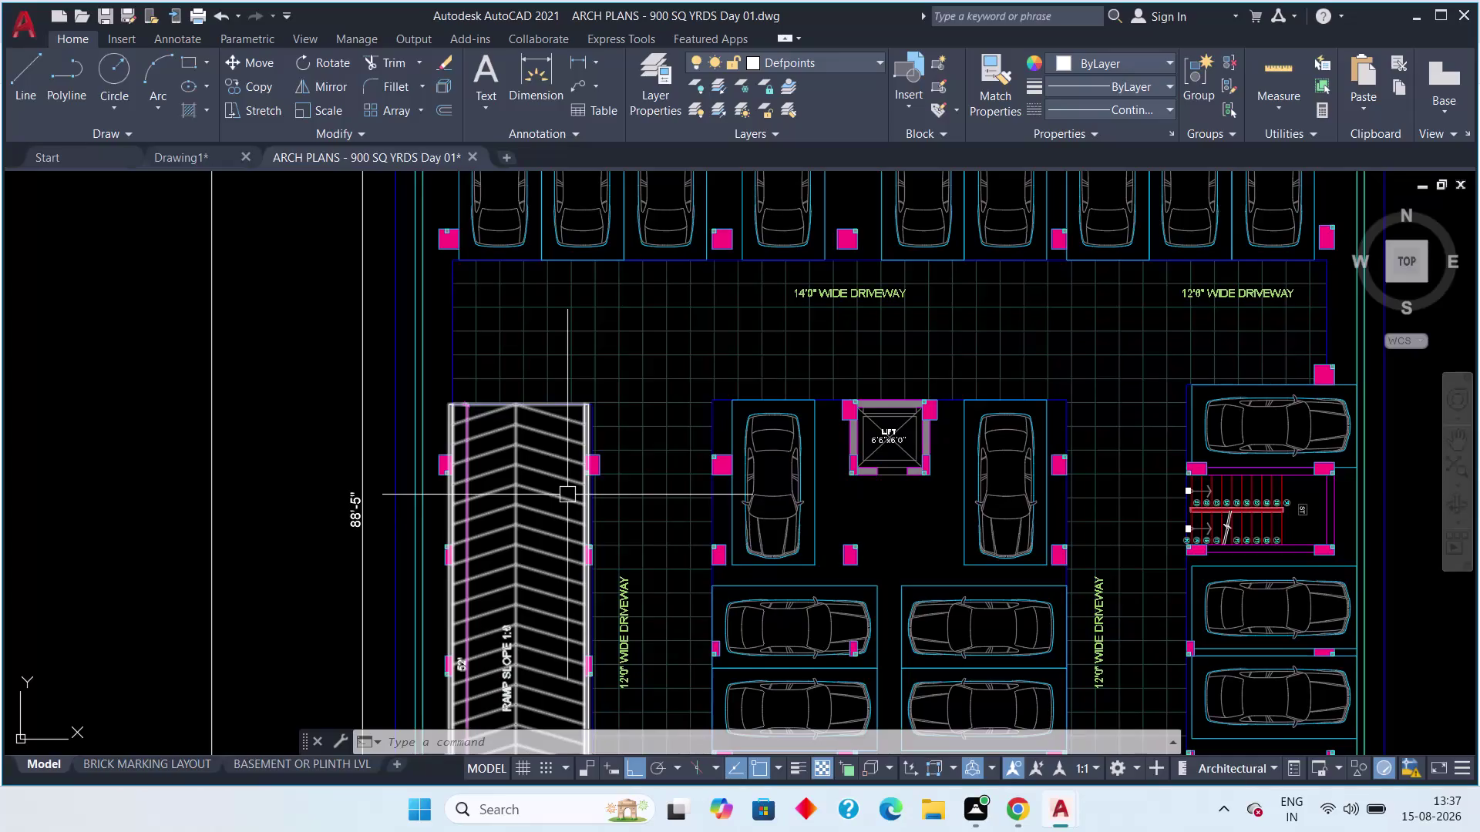
Confirm the erase prompt, then pan along the ramp and parked cars.
key(Return)
key(Return)
key(Return)
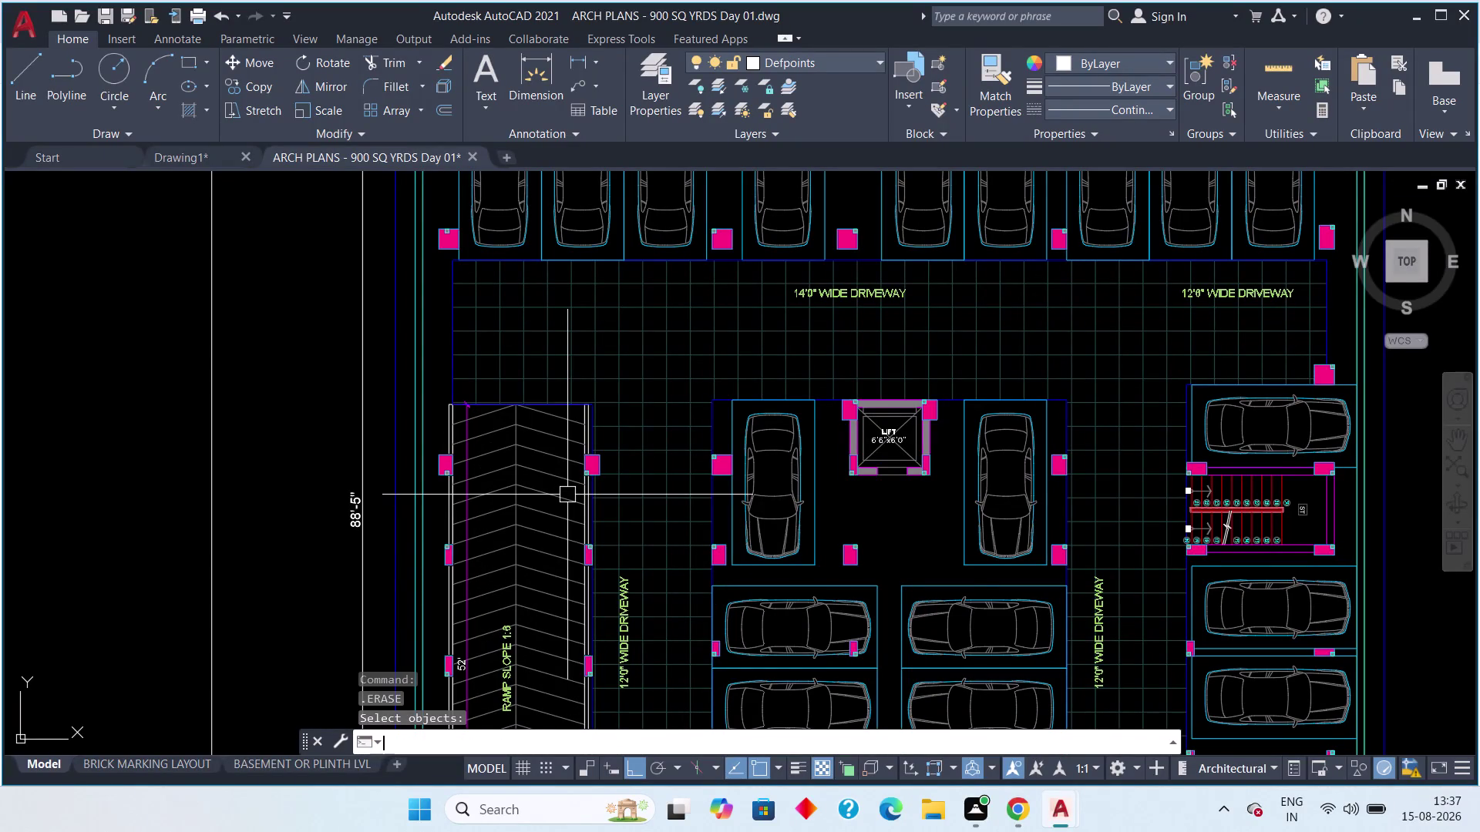
scroll(down, 3)
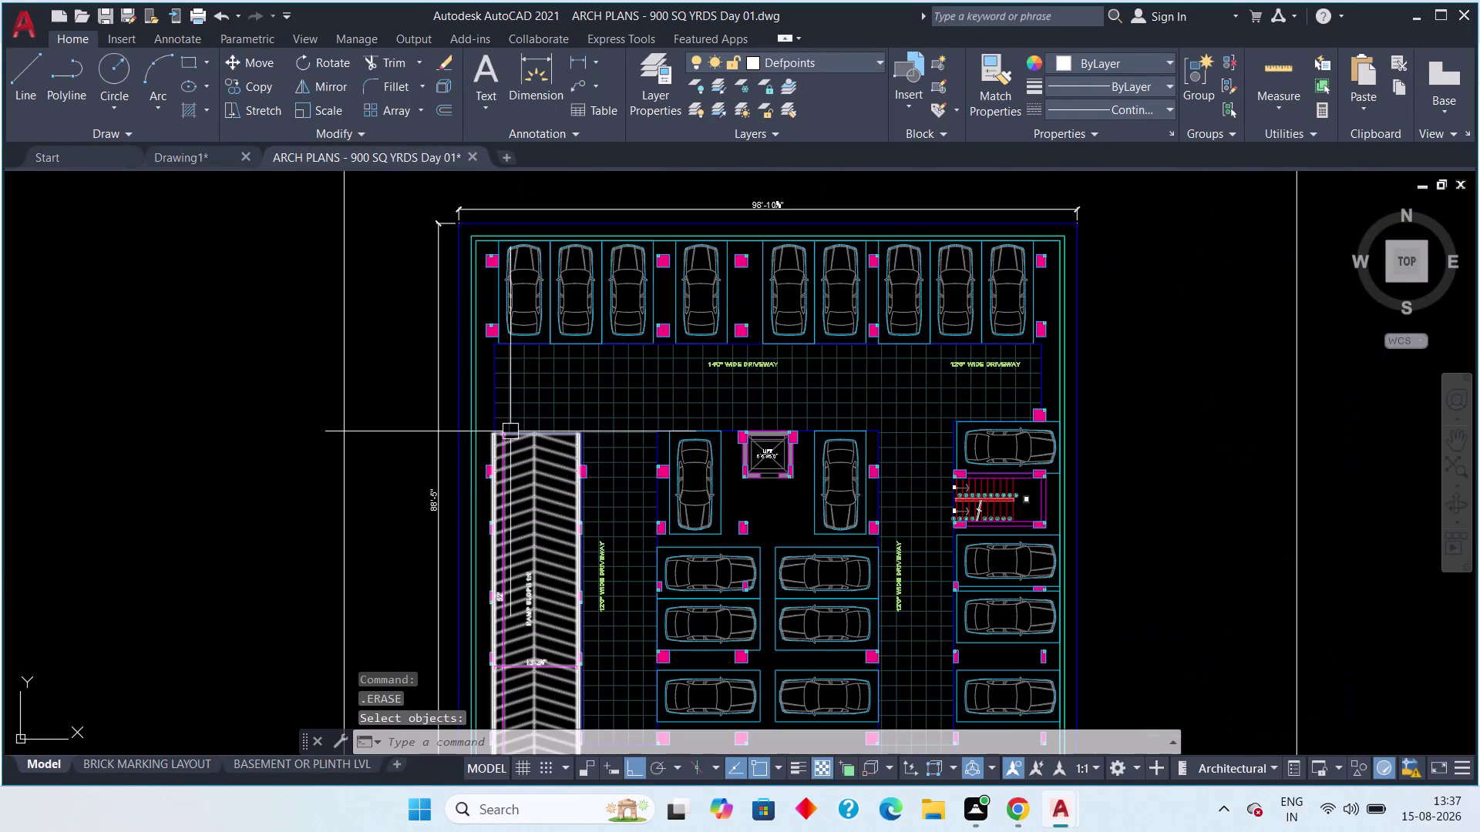
scroll(up, 3)
middle_drag(429, 474, 780, 409)
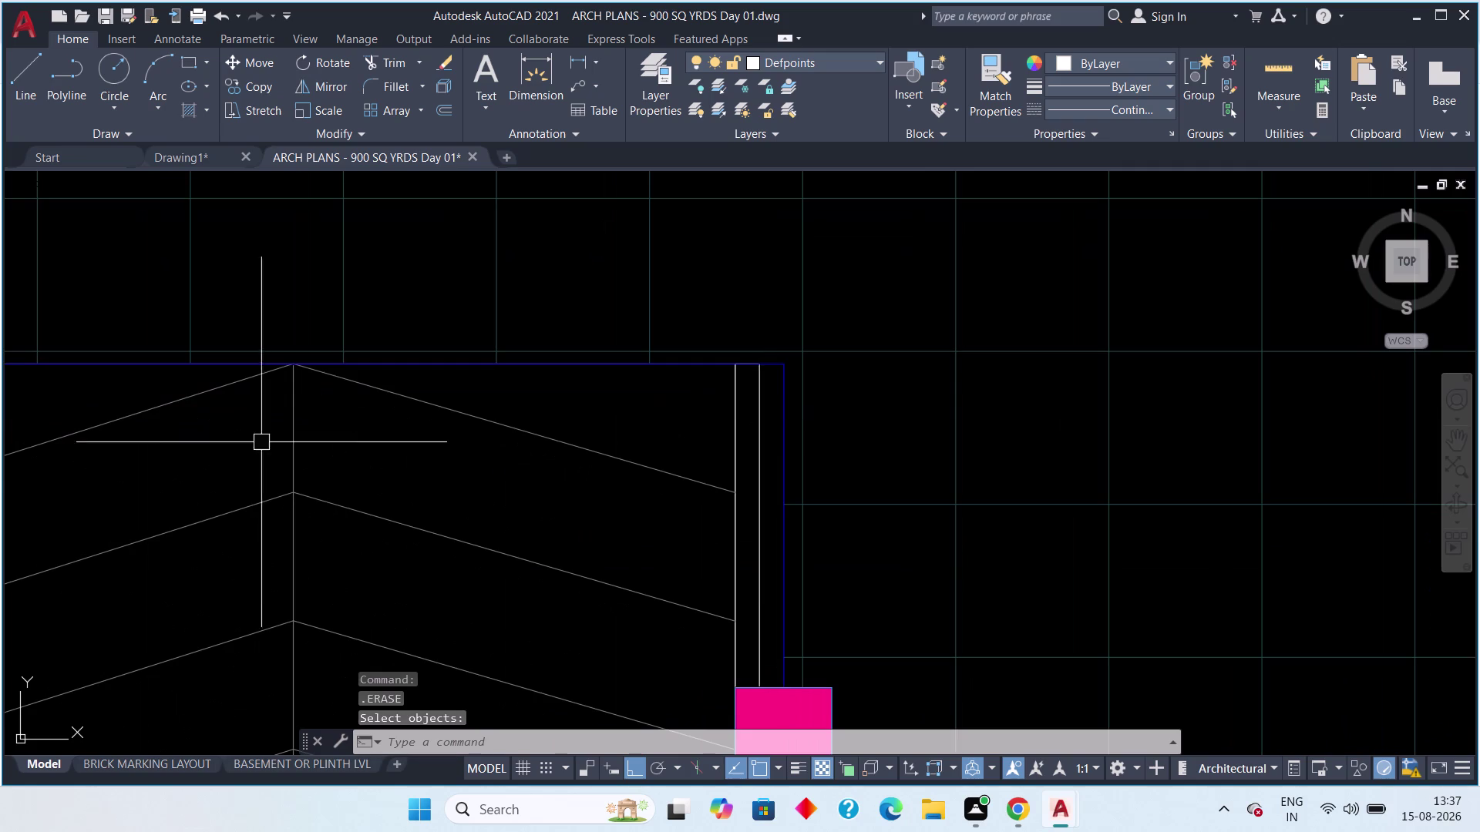
scroll(up, 3)
scroll(down, 3)
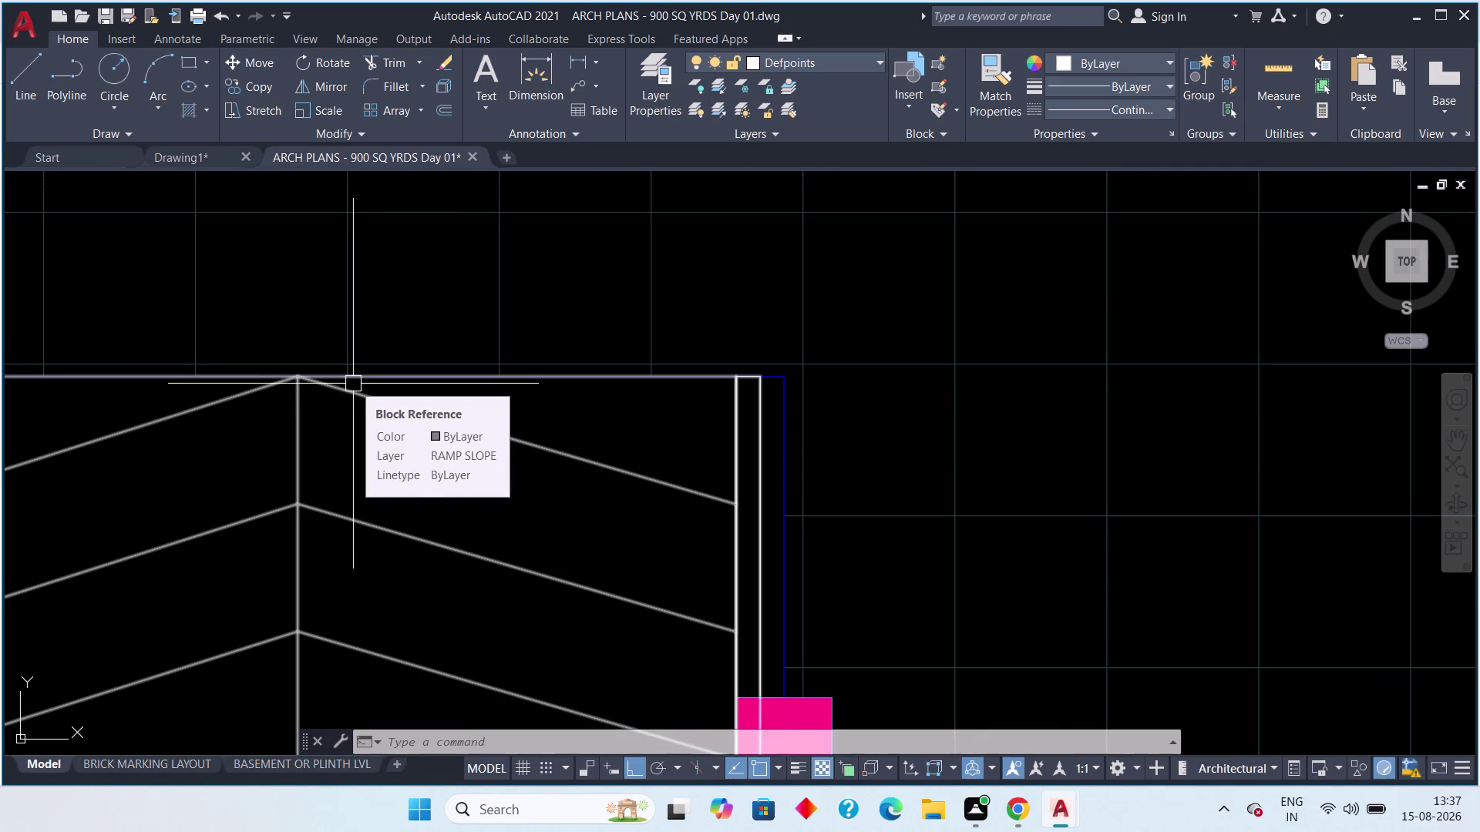
scroll(down, 3)
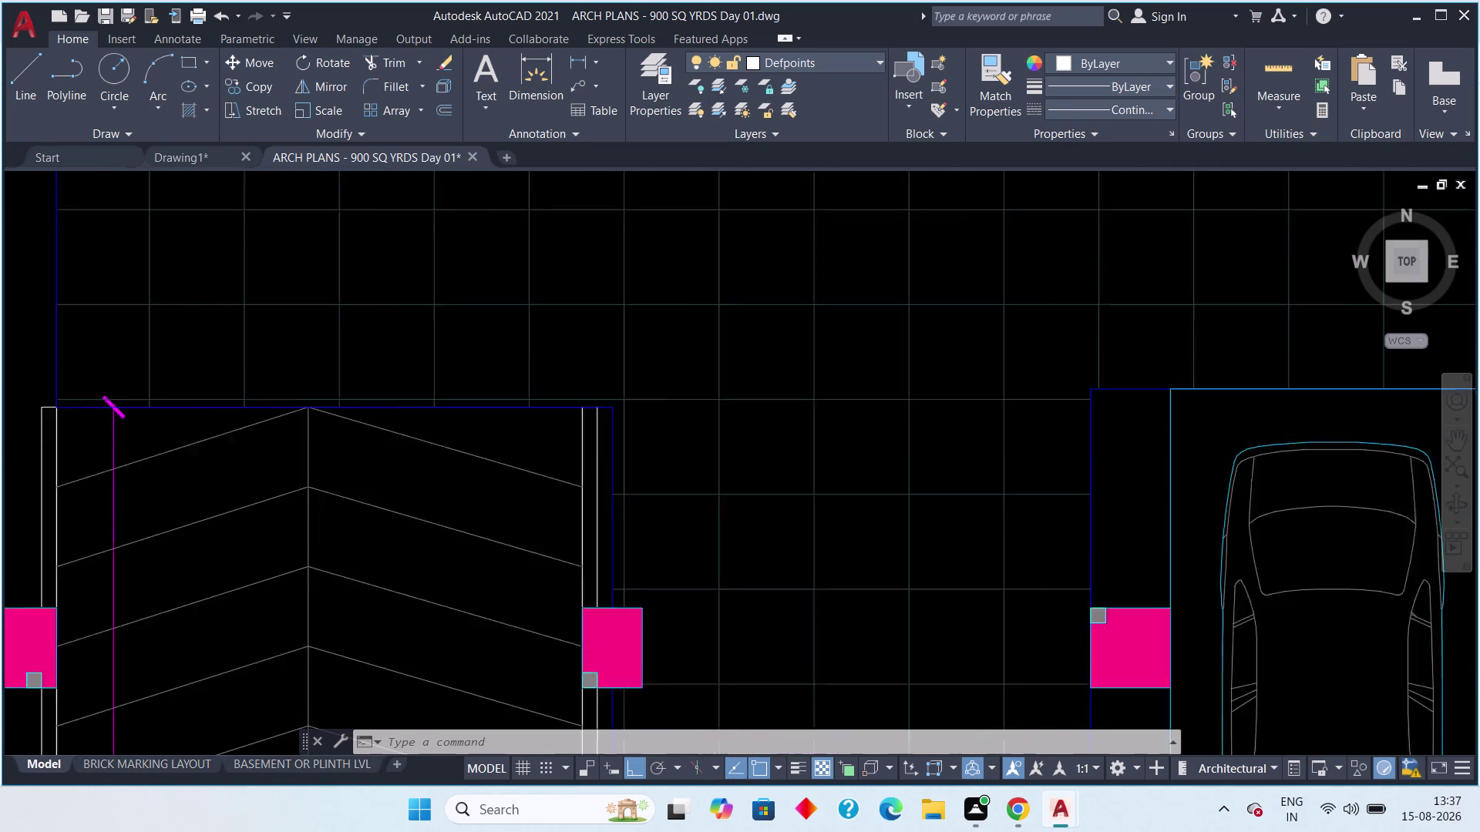
middle_drag(326, 467, 337, 356)
scroll(down, 3)
middle_drag(566, 432, 552, 388)
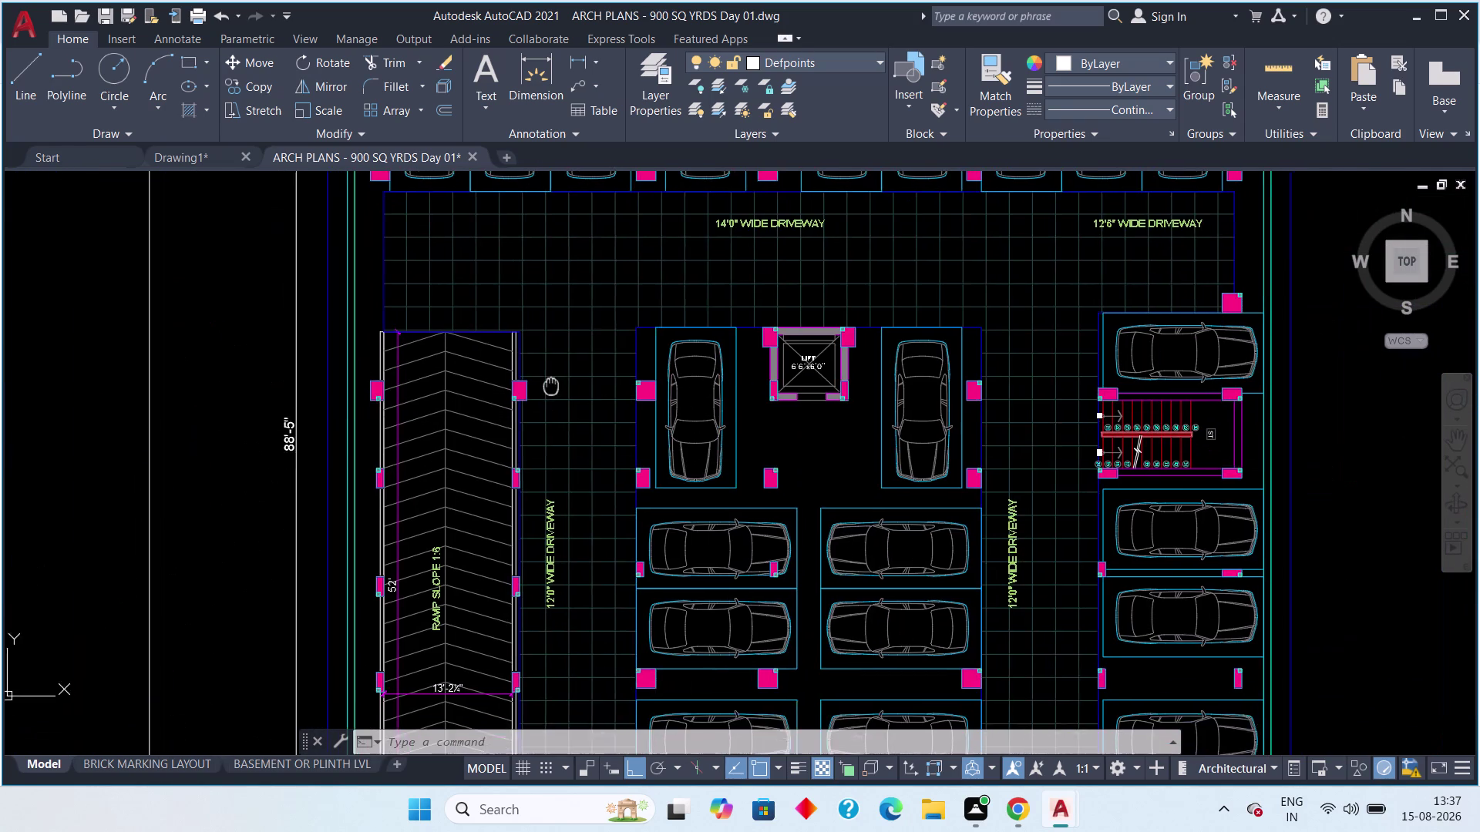
middle_drag(553, 389, 549, 377)
Zoom and pan to bring the lift and central parked cars into view.
scroll(down, 3)
scroll(down, 3)
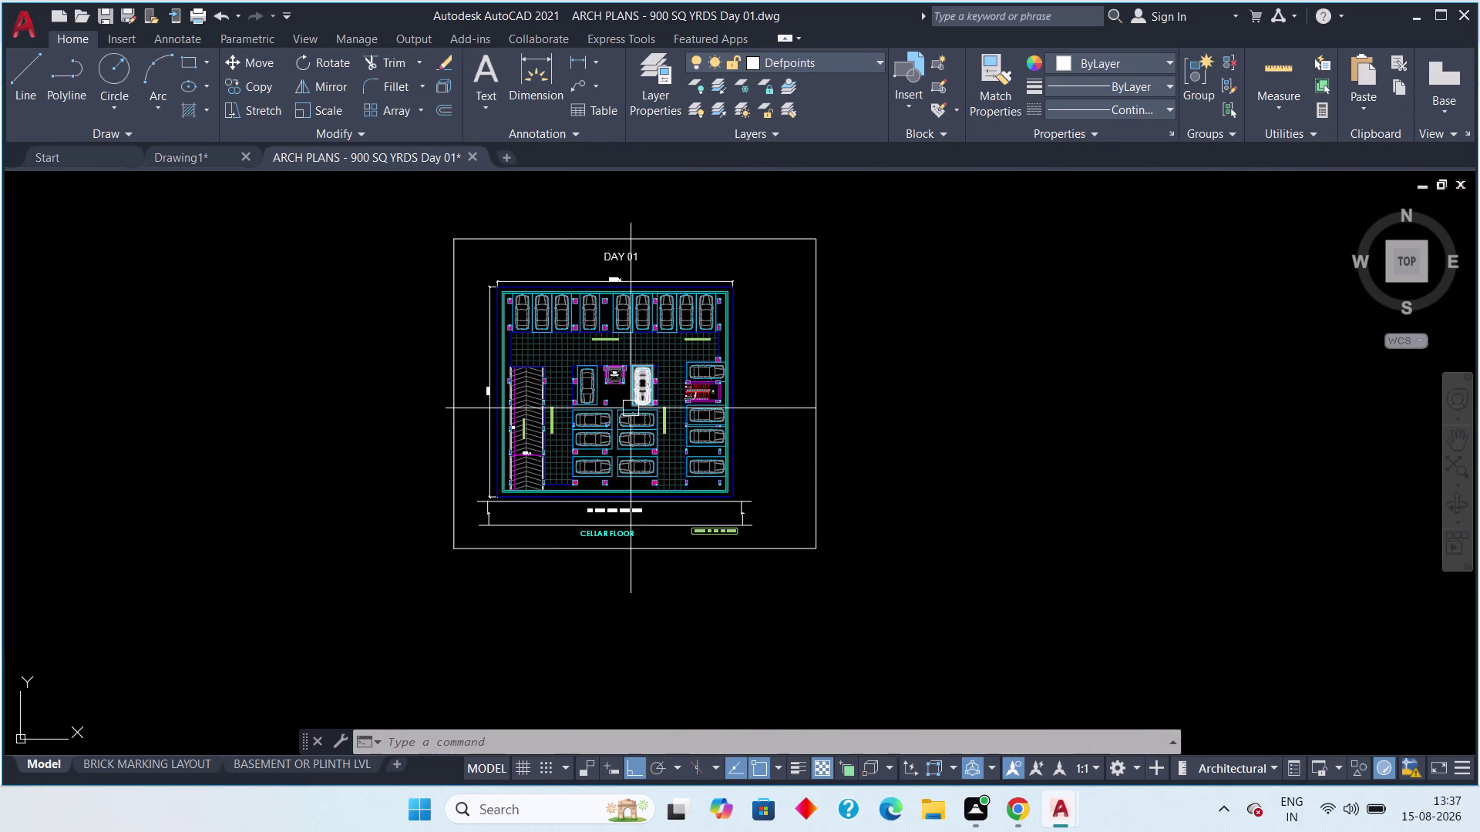
scroll(up, 3)
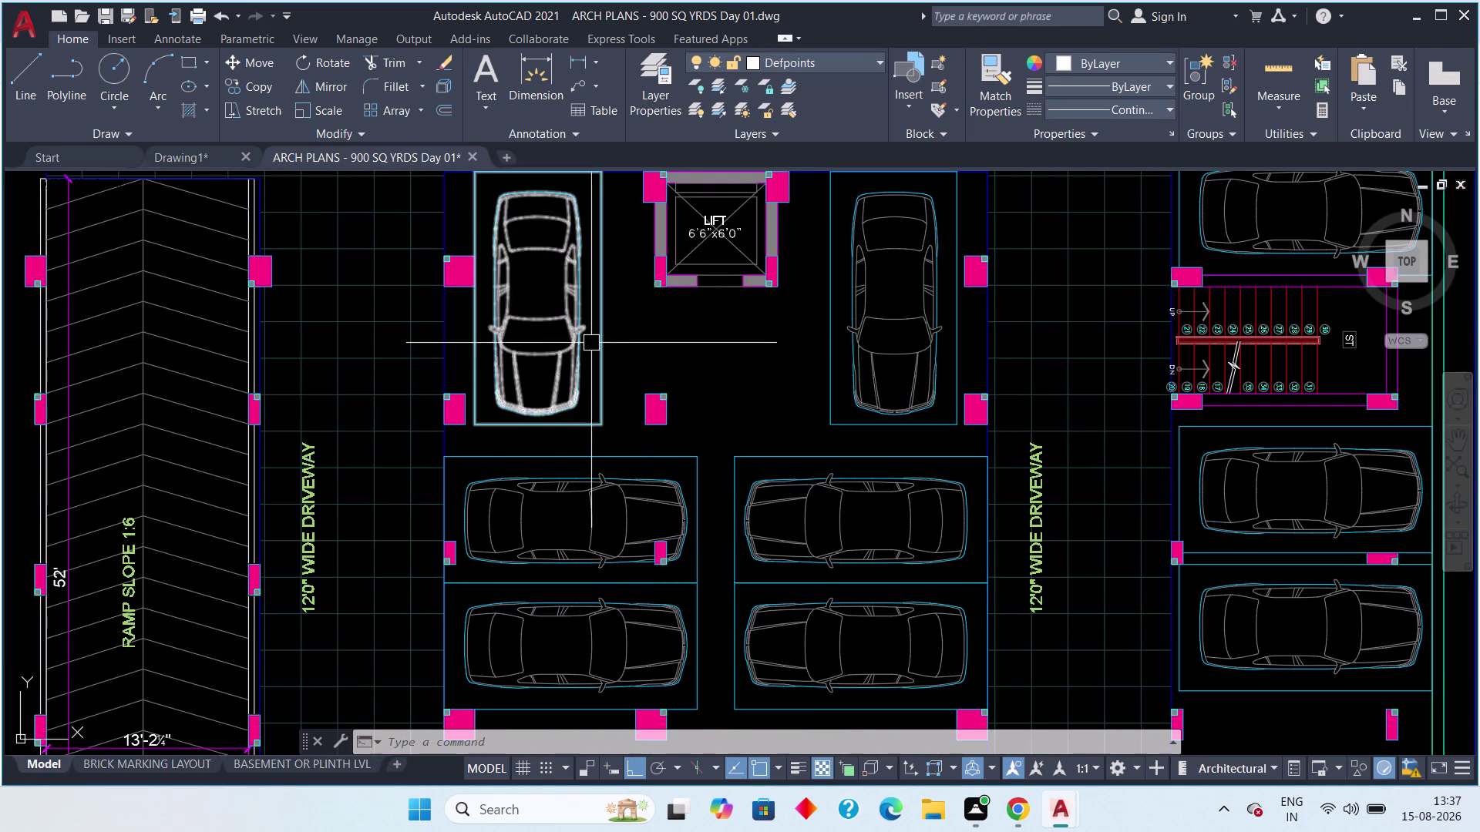
scroll(up, 3)
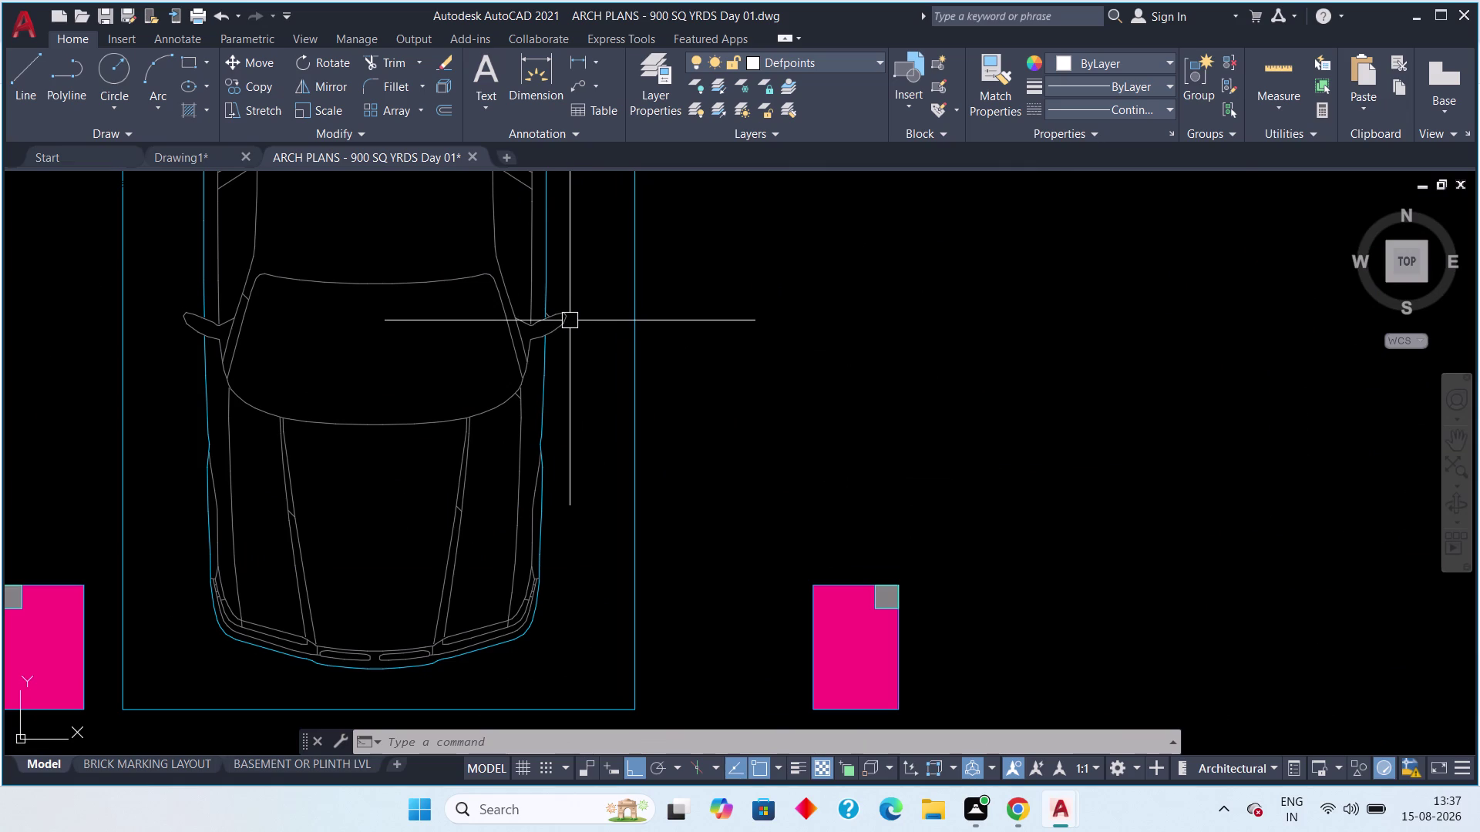
scroll(down, 3)
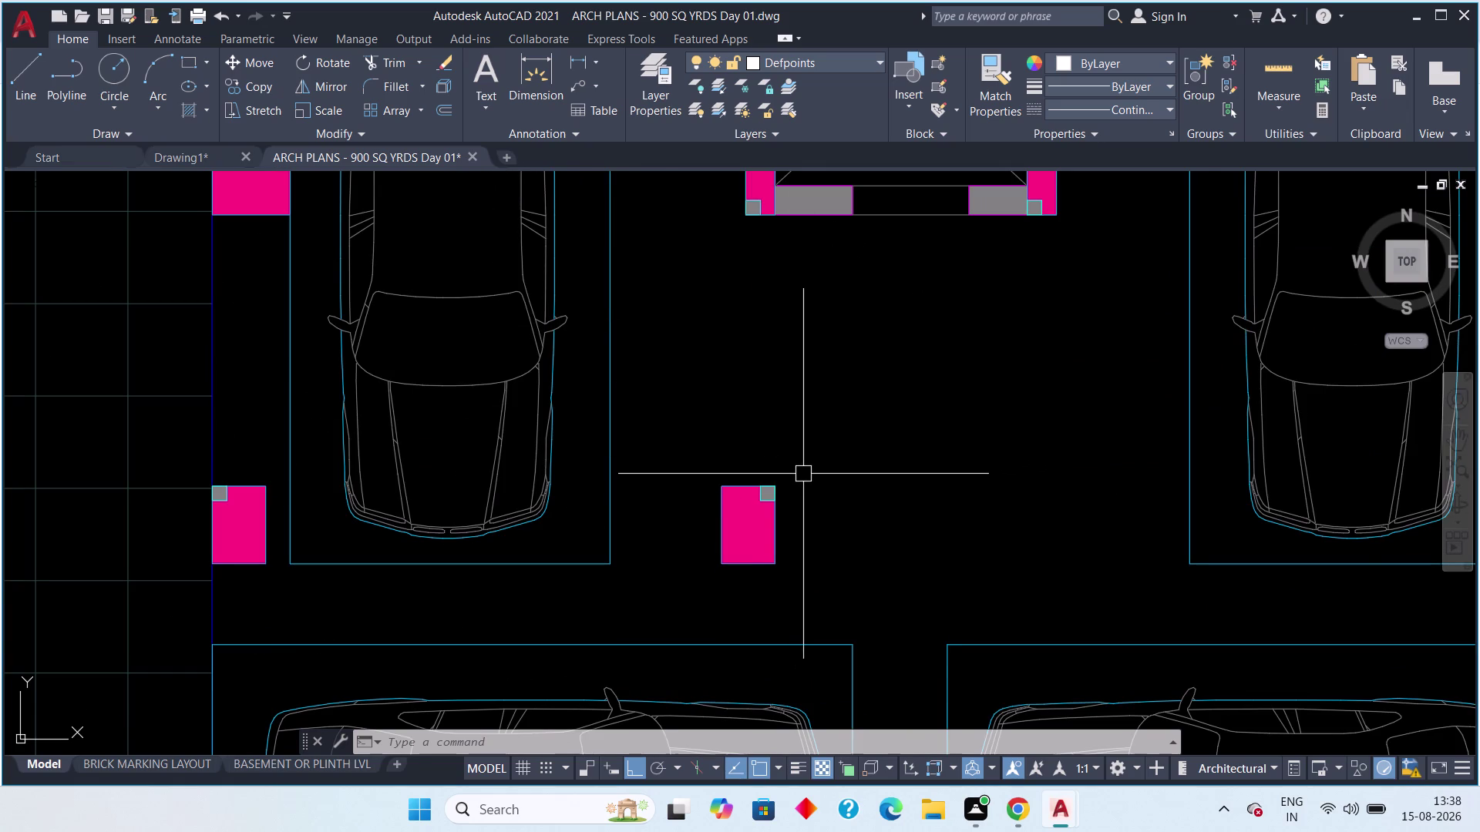
scroll(down, 3)
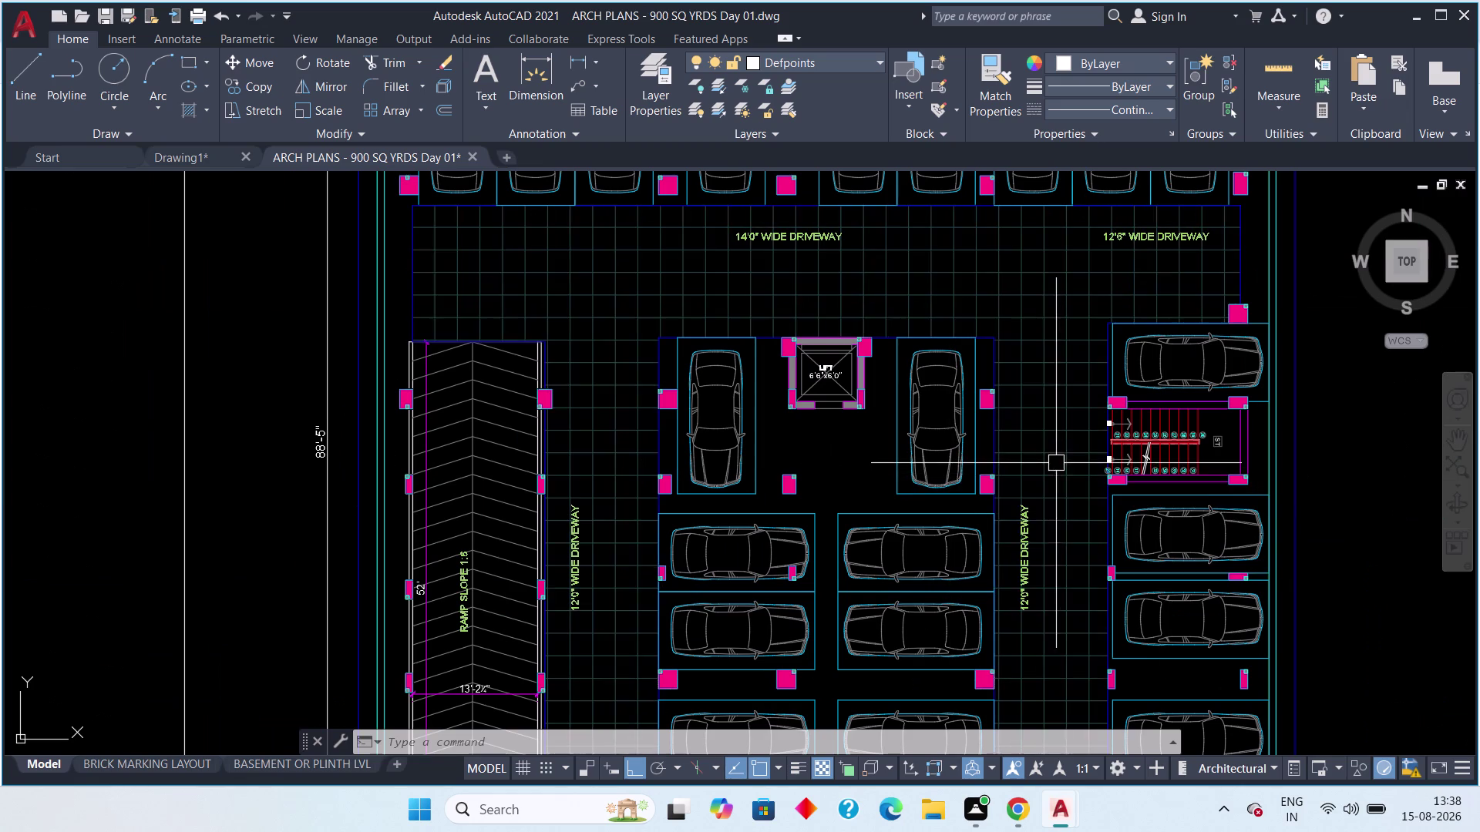
middle_drag(1018, 454, 793, 408)
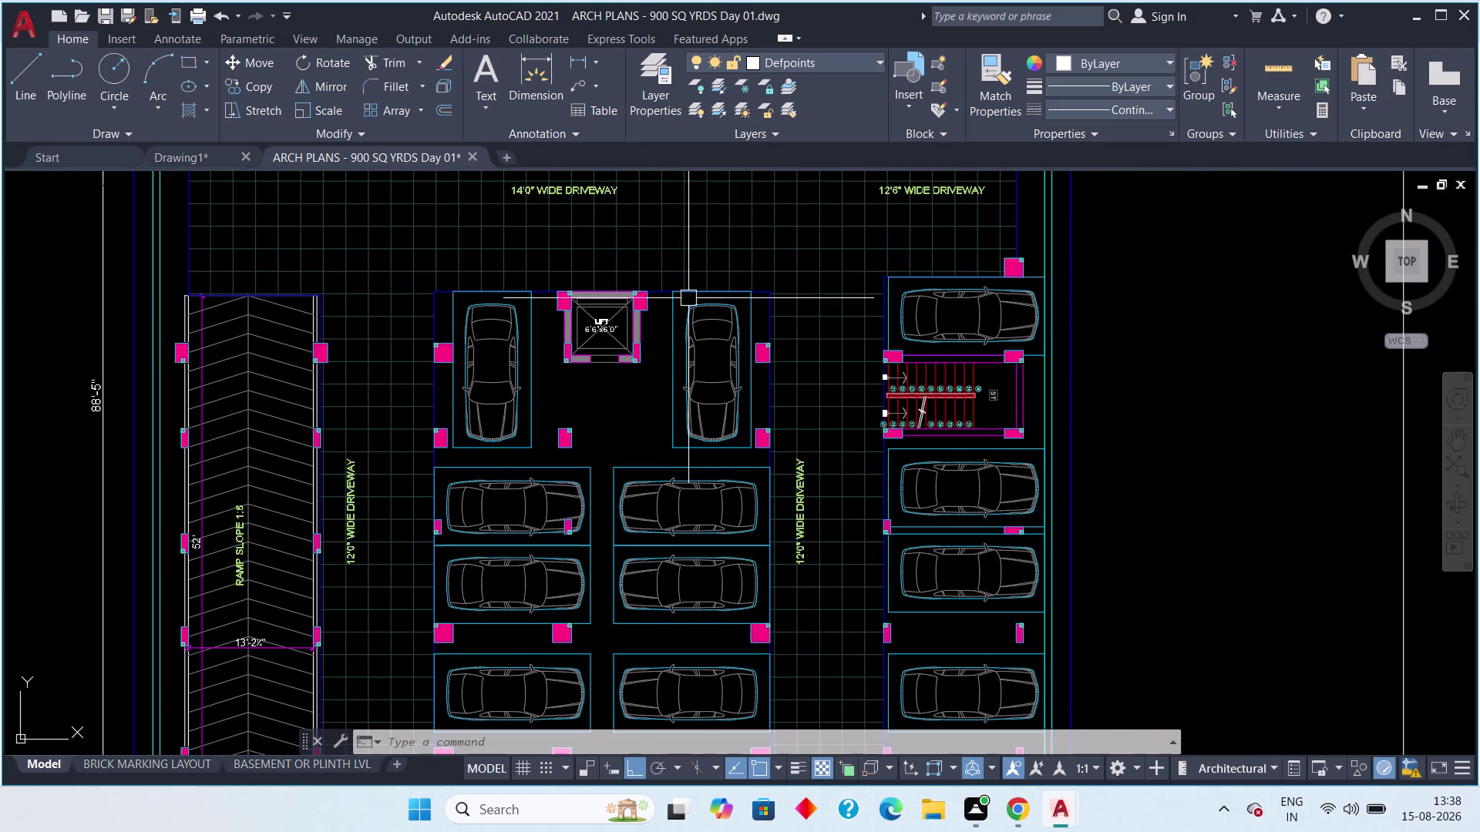
scroll(up, 3)
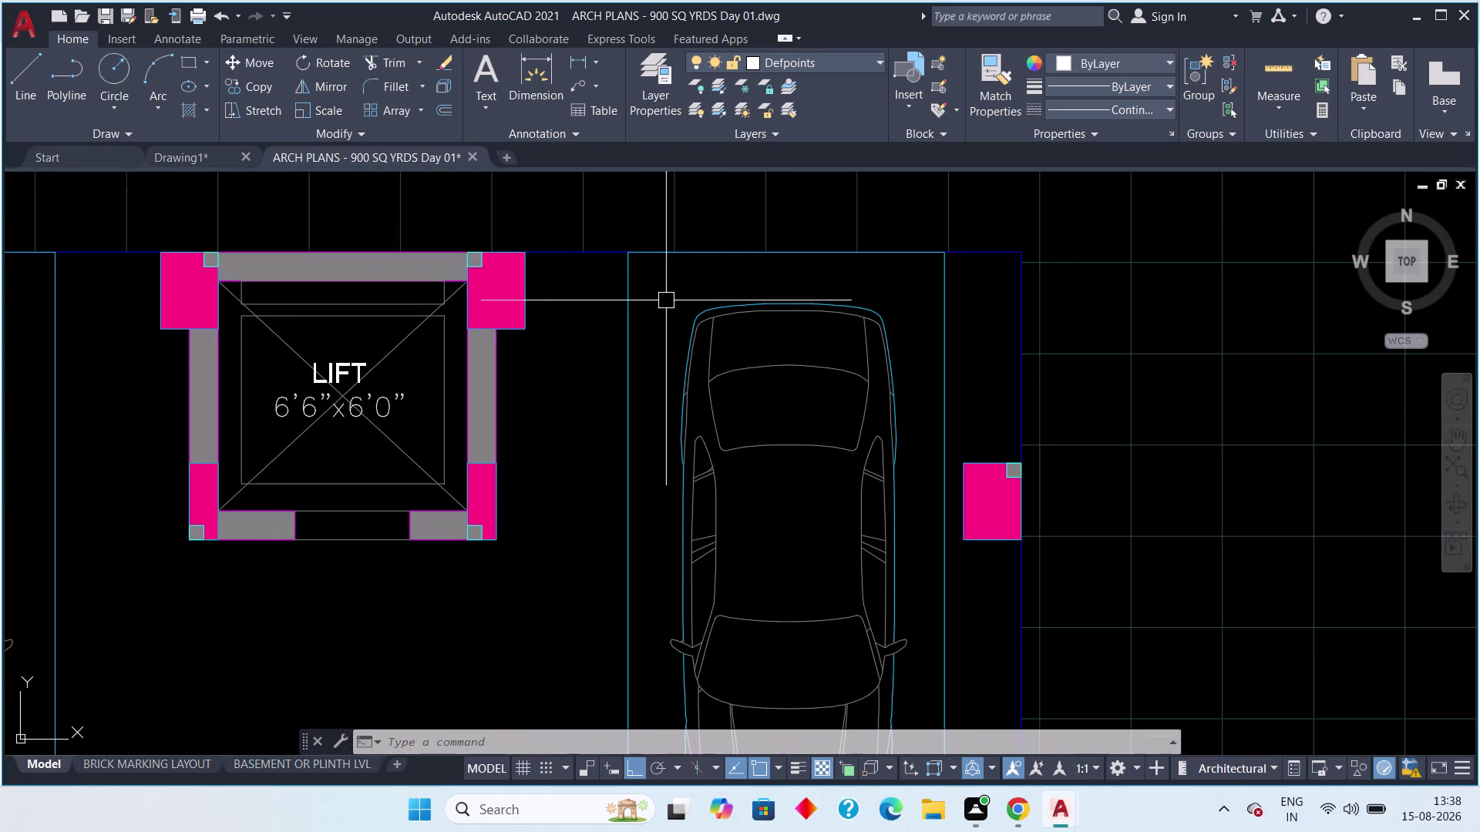
Select the parked car beside the lift, then clear the selection.
click(664, 289)
click(708, 343)
drag(885, 282, 884, 284)
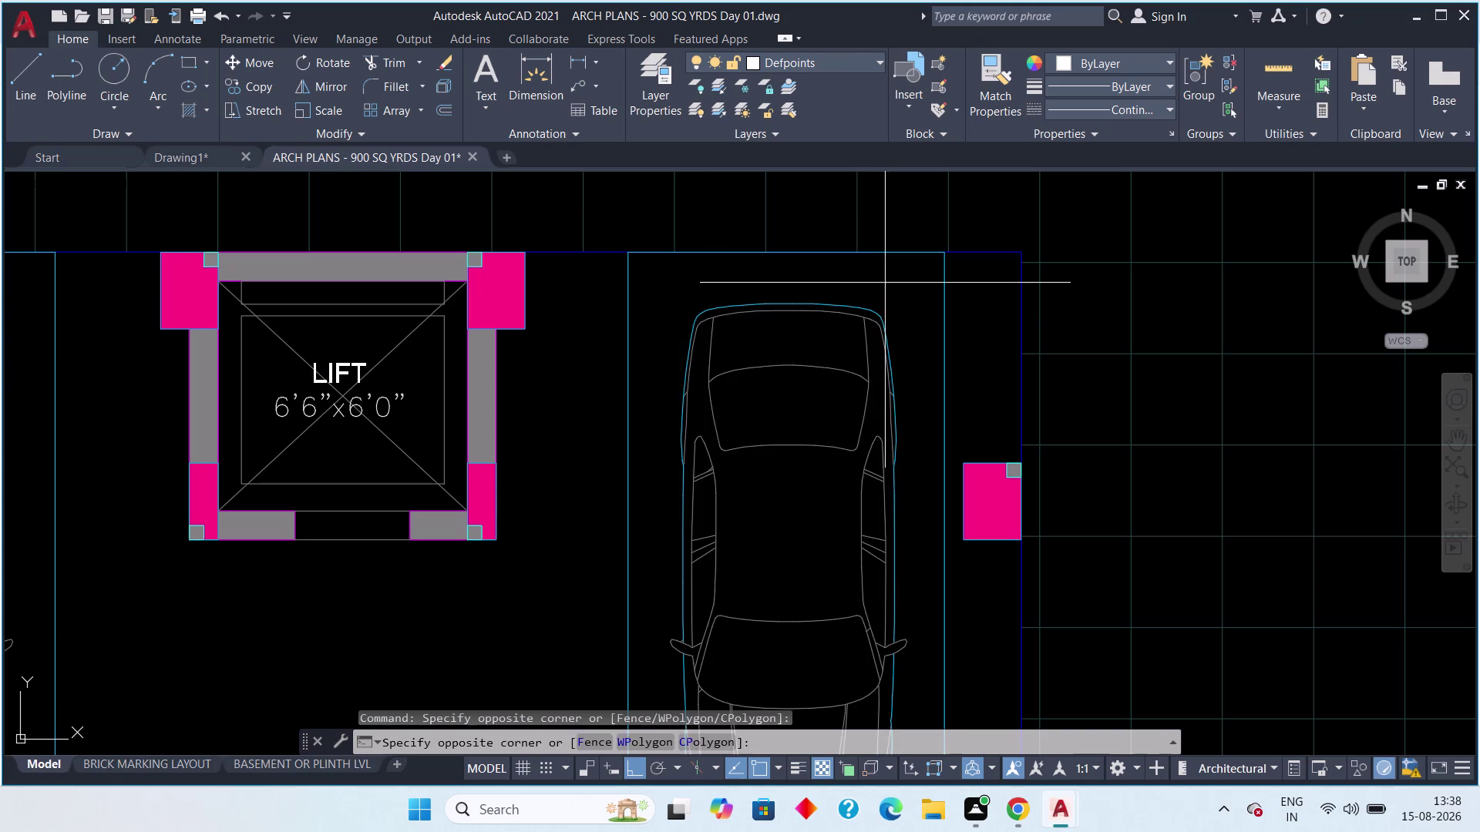
drag(884, 284, 844, 311)
drag(779, 342, 777, 349)
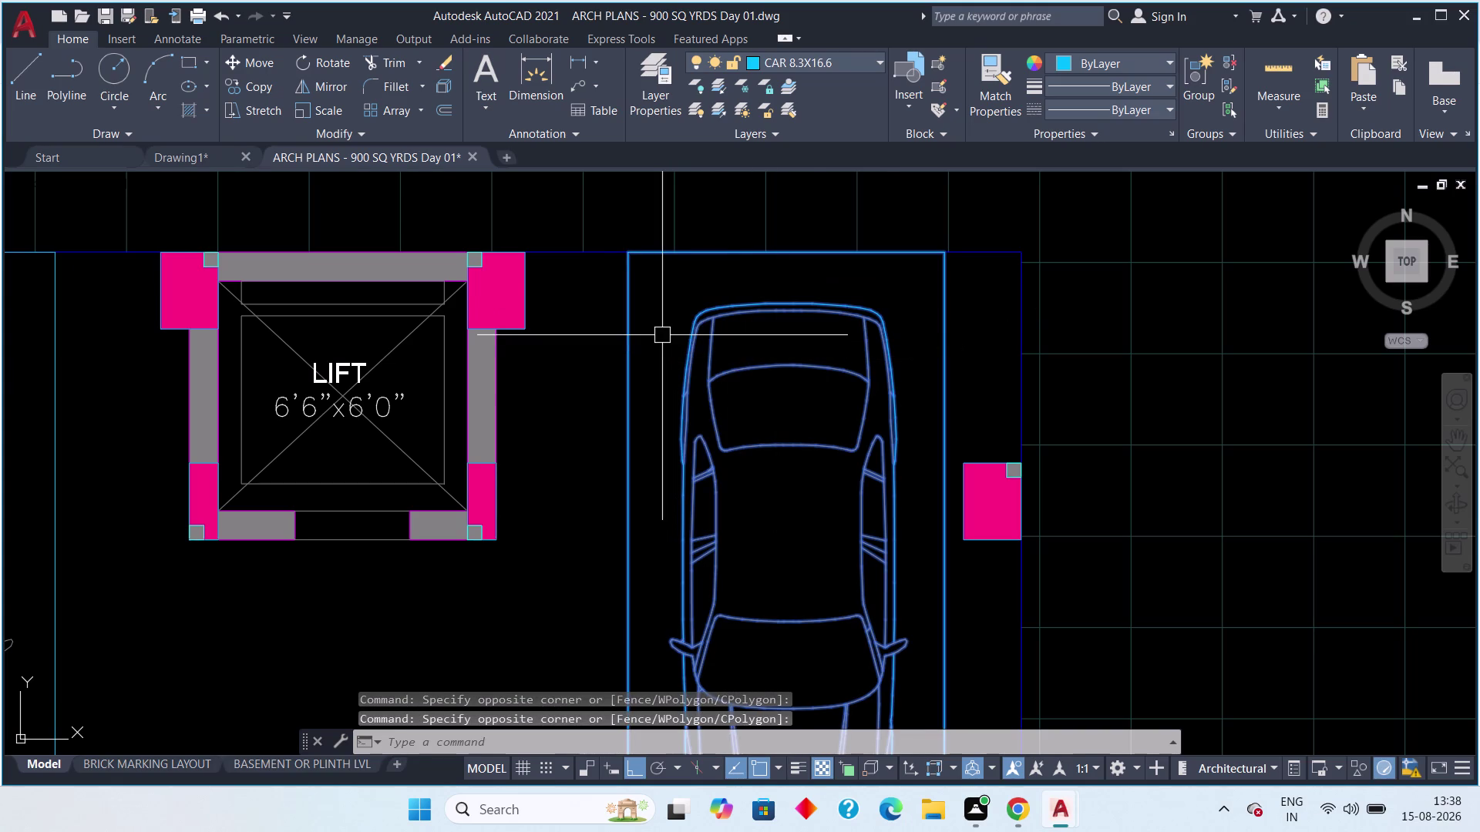
key(Escape)
key(Escape)
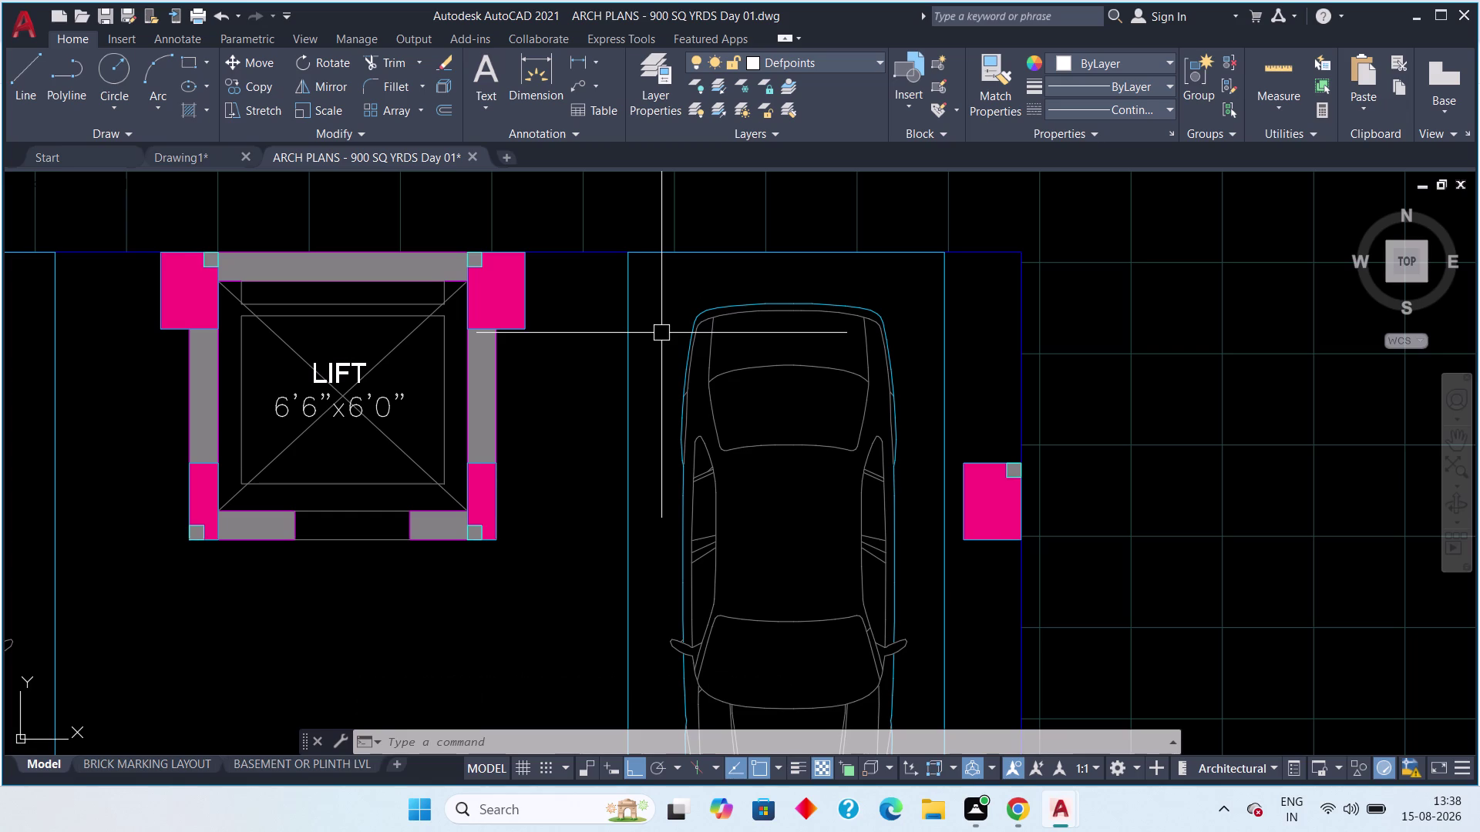
Zoom the reference plan into the stair and lift area.
scroll(down, 3)
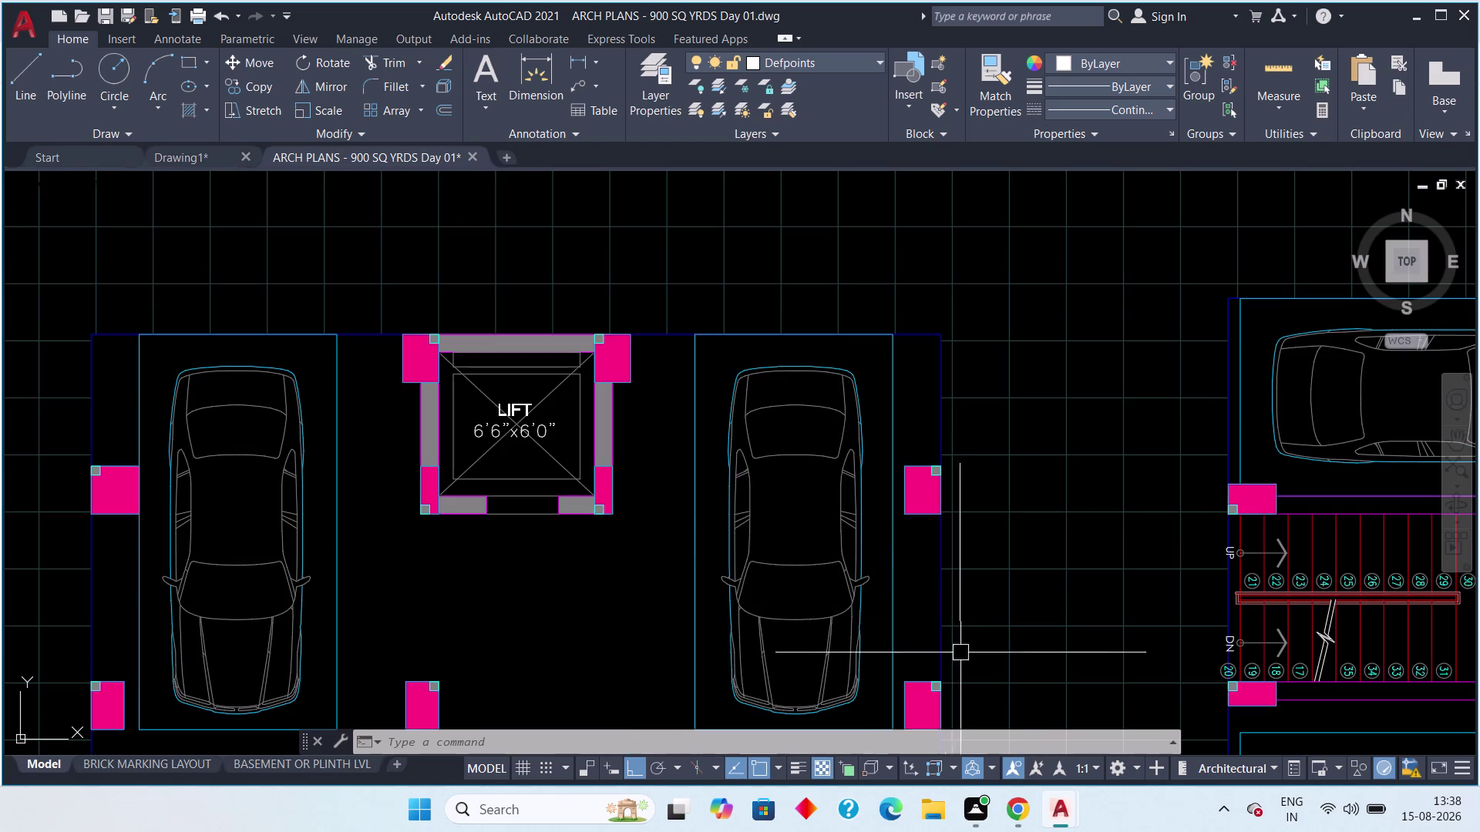
scroll(up, 3)
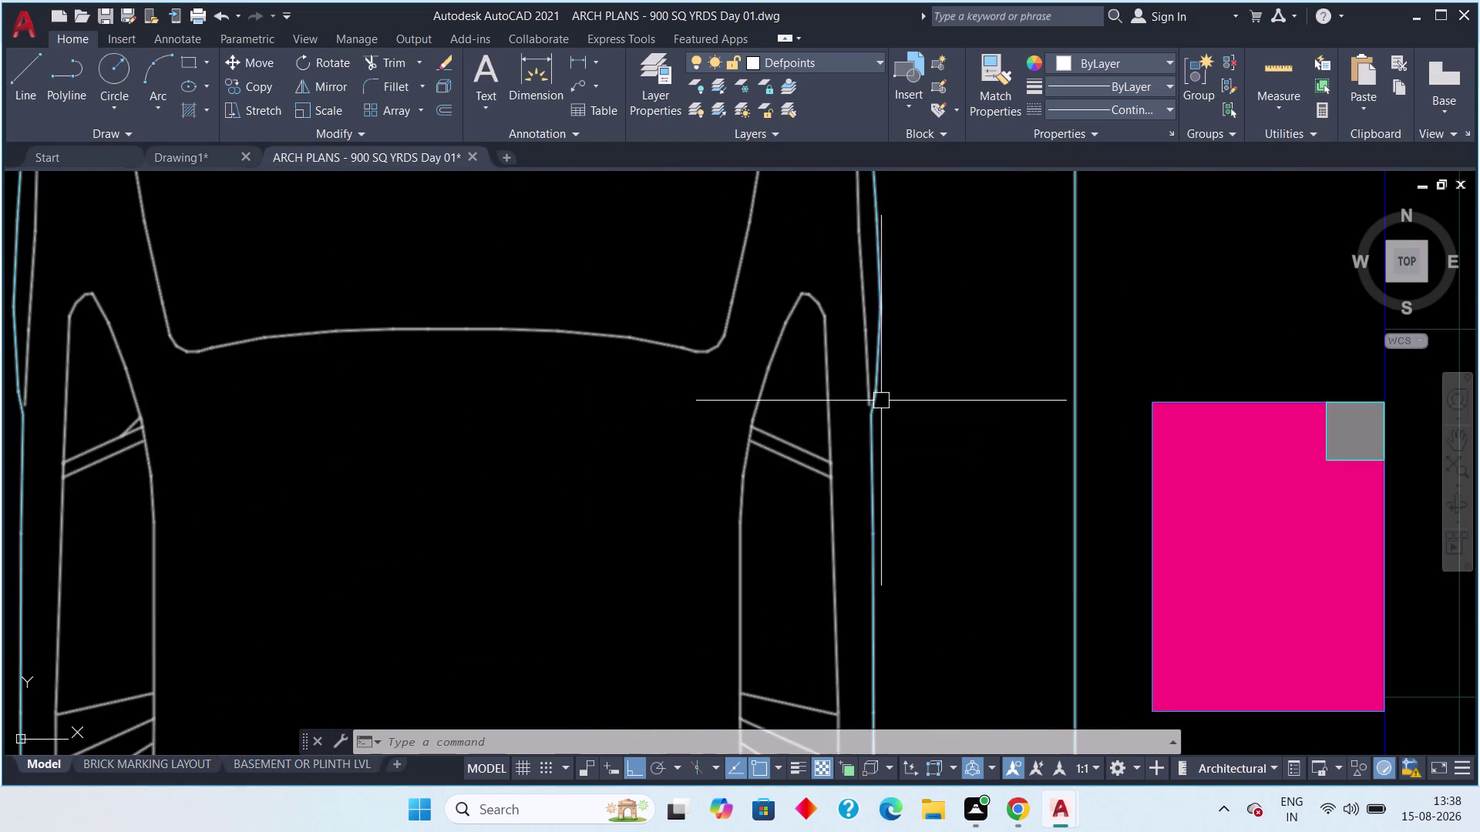
scroll(down, 3)
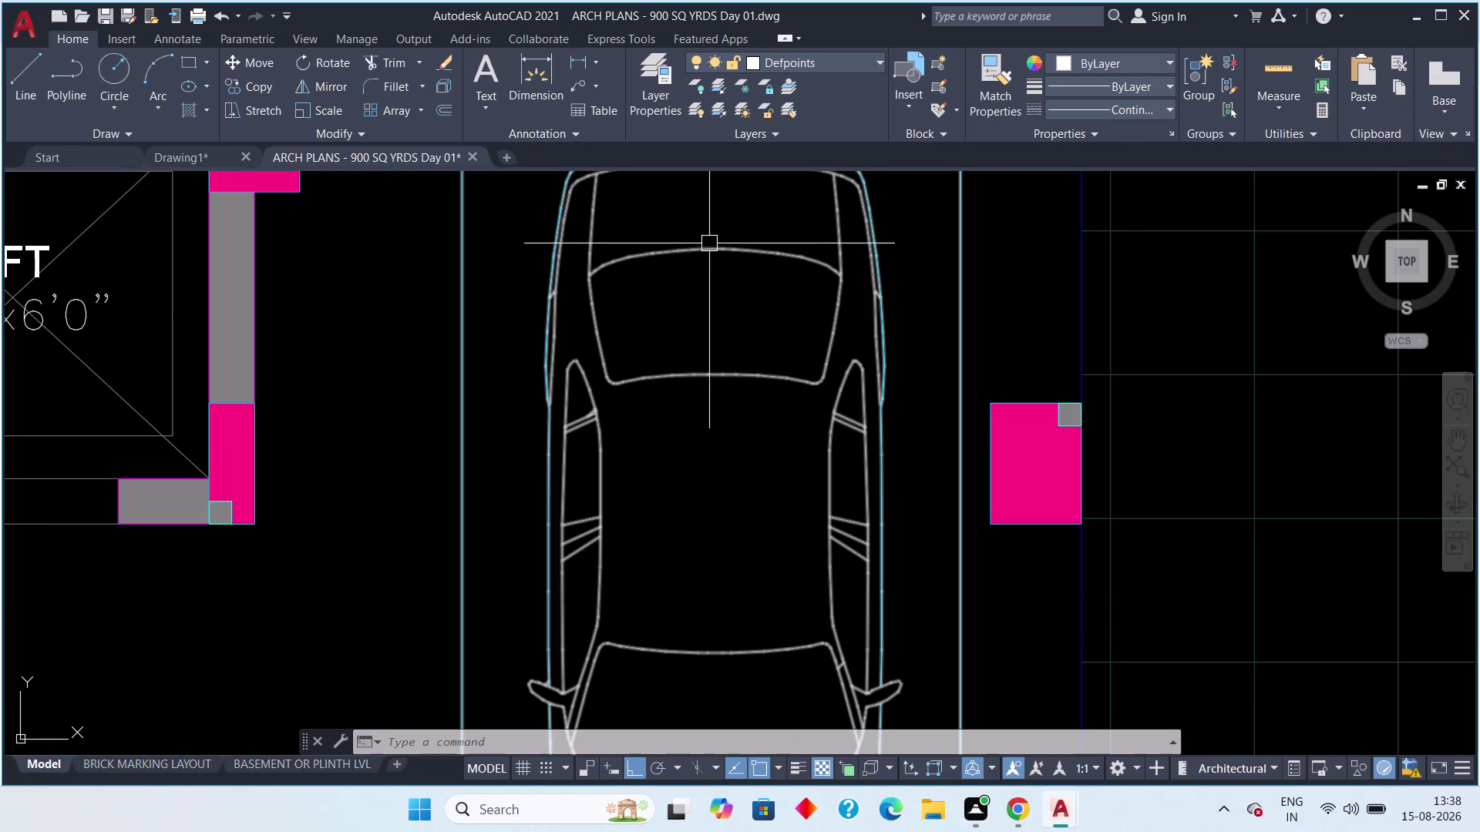
scroll(down, 3)
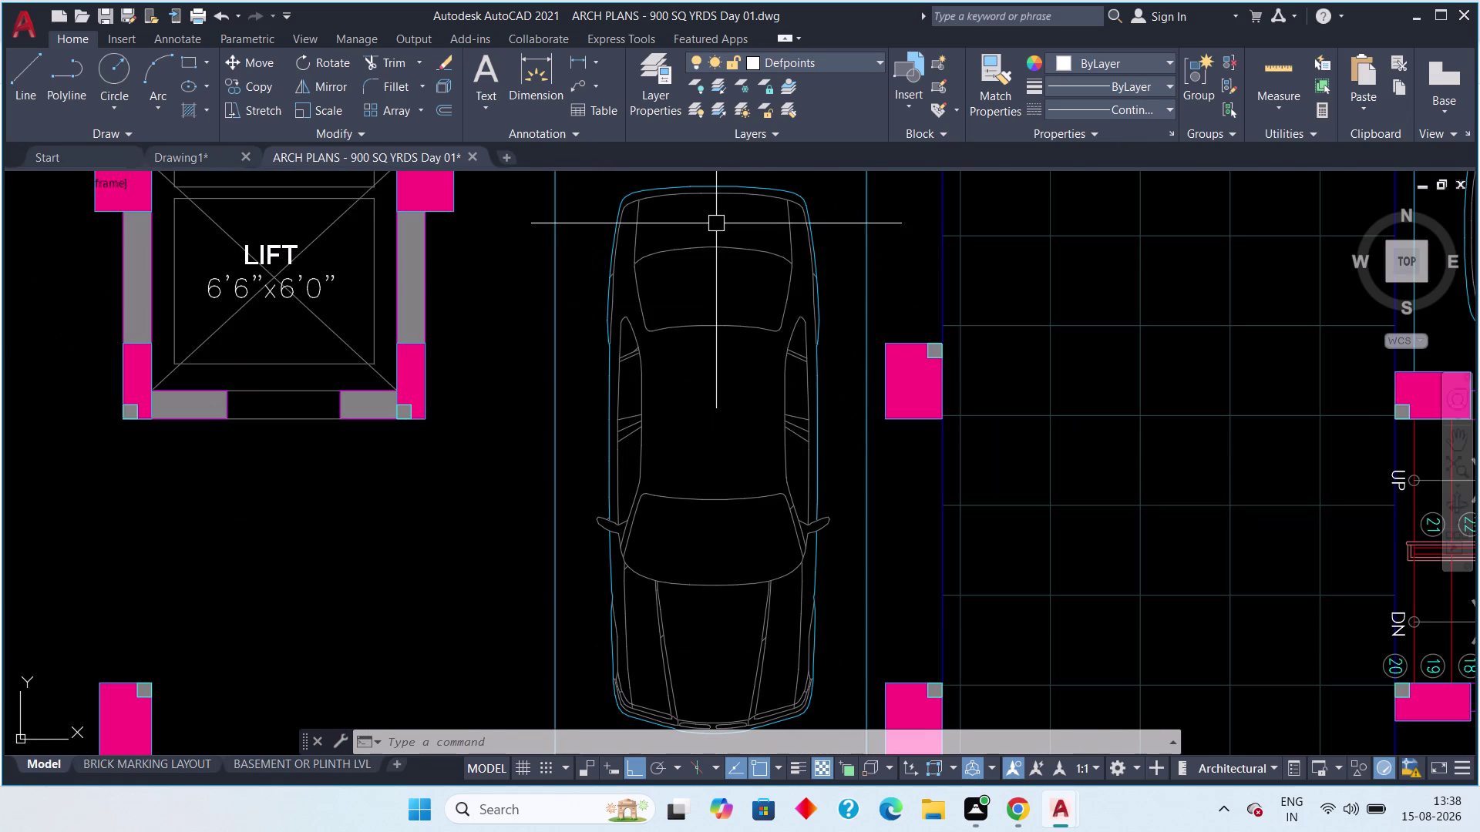
scroll(down, 3)
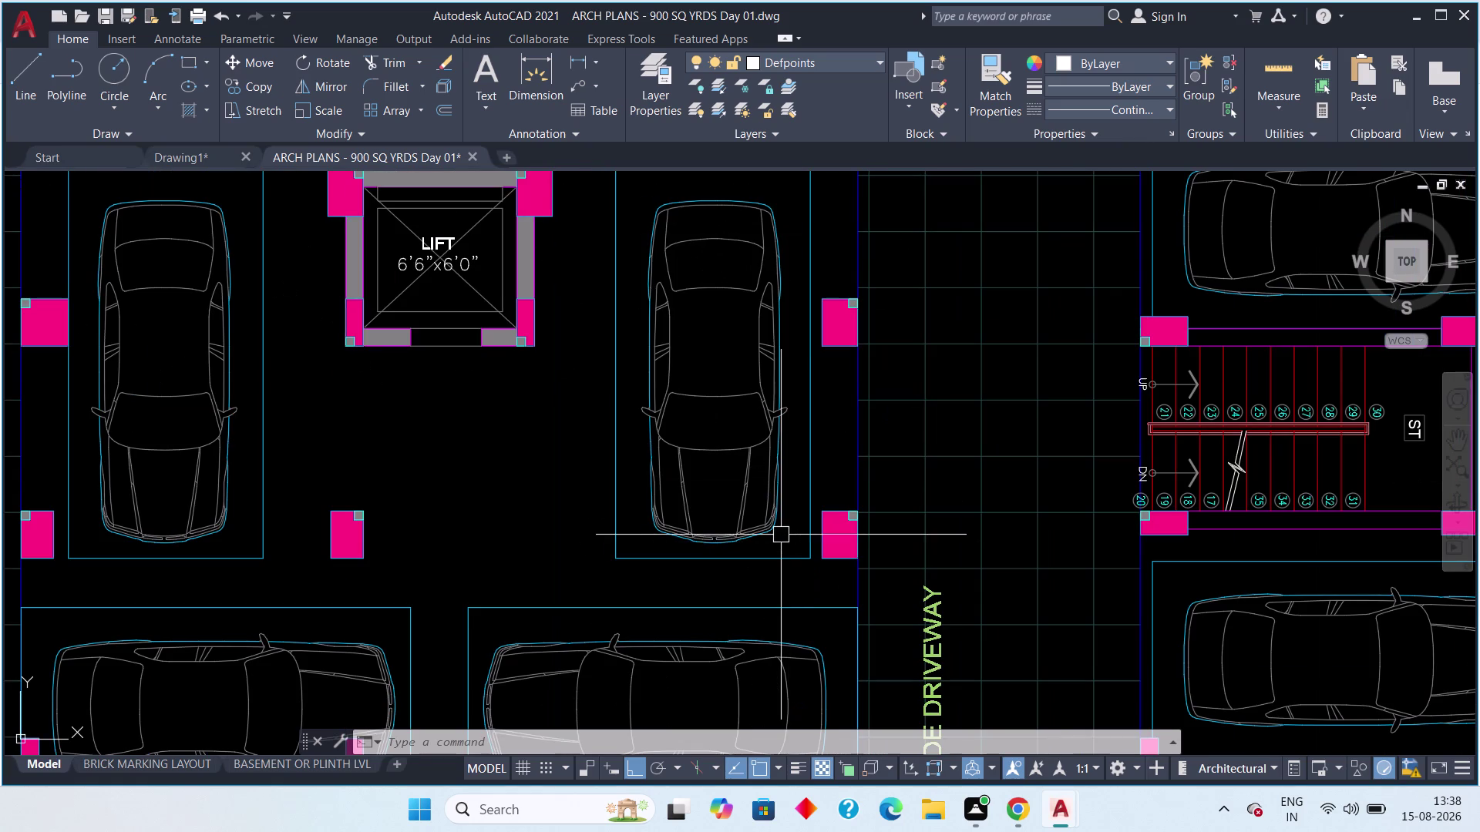
middle_drag(484, 456, 382, 479)
scroll(down, 3)
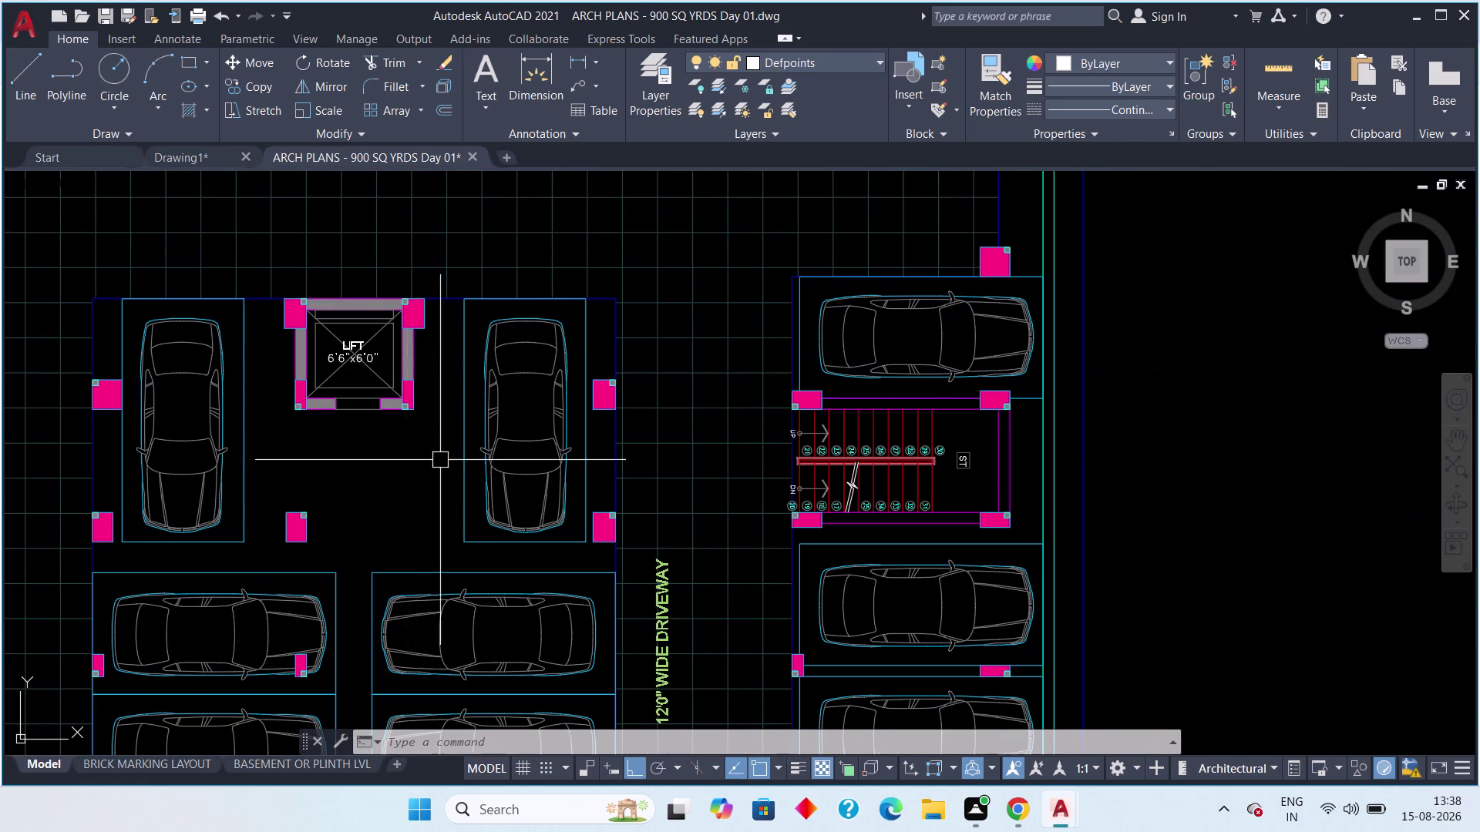
scroll(up, 3)
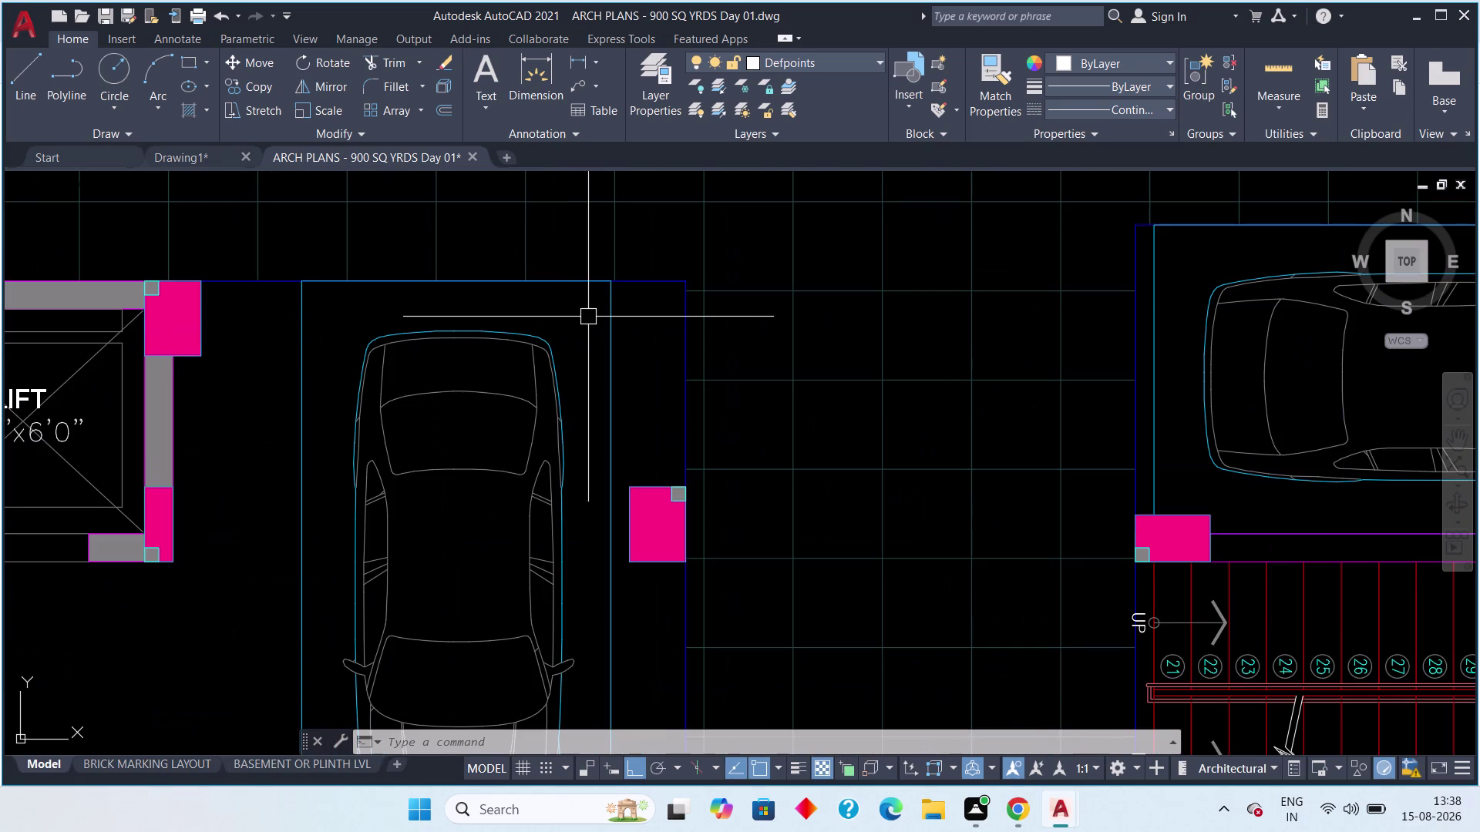
scroll(down, 3)
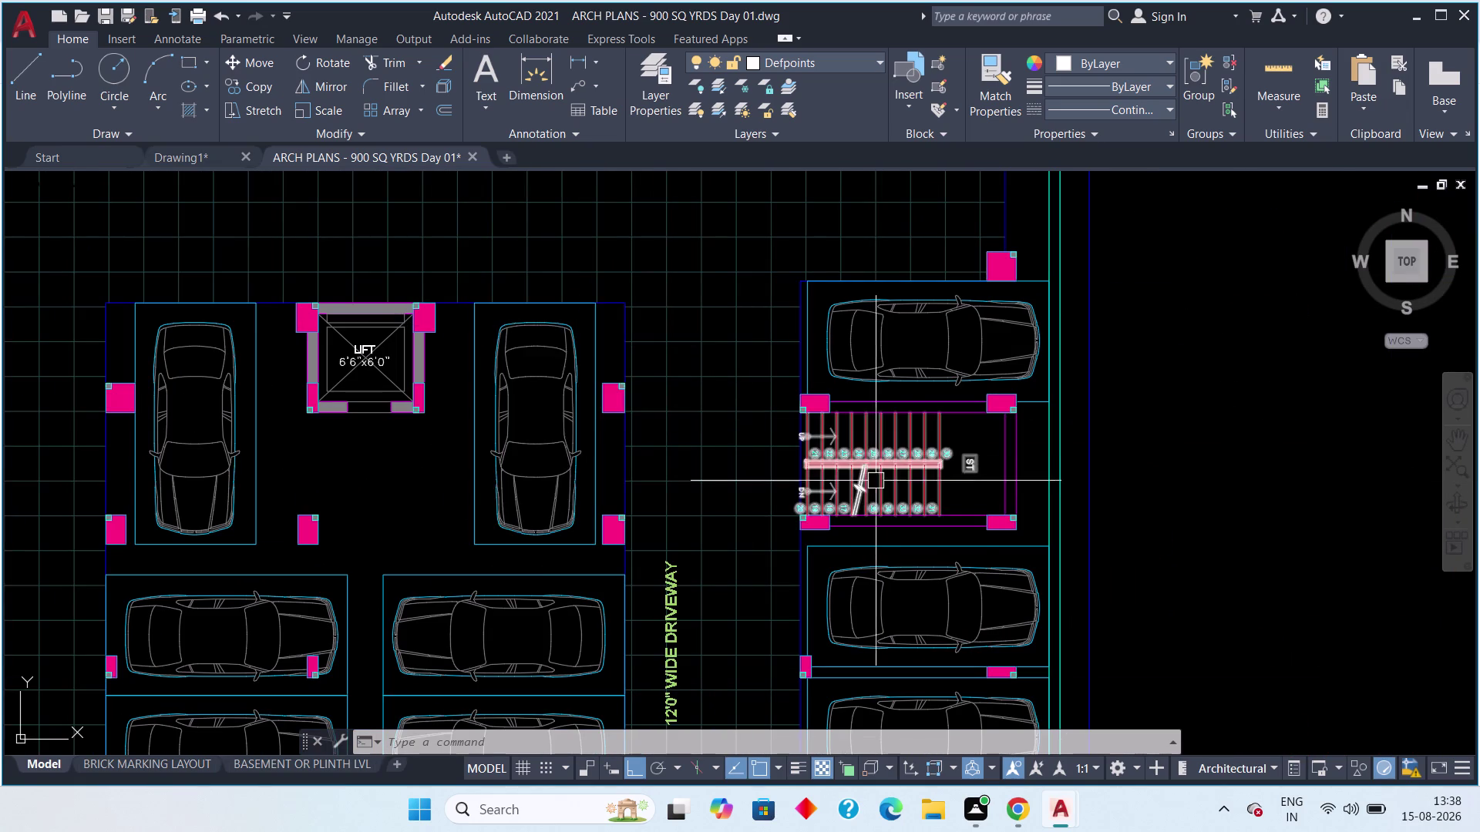
Pan across the reference stair detail, then switch back to the Drawing1 tab.
scroll(up, 3)
scroll(up, 3)
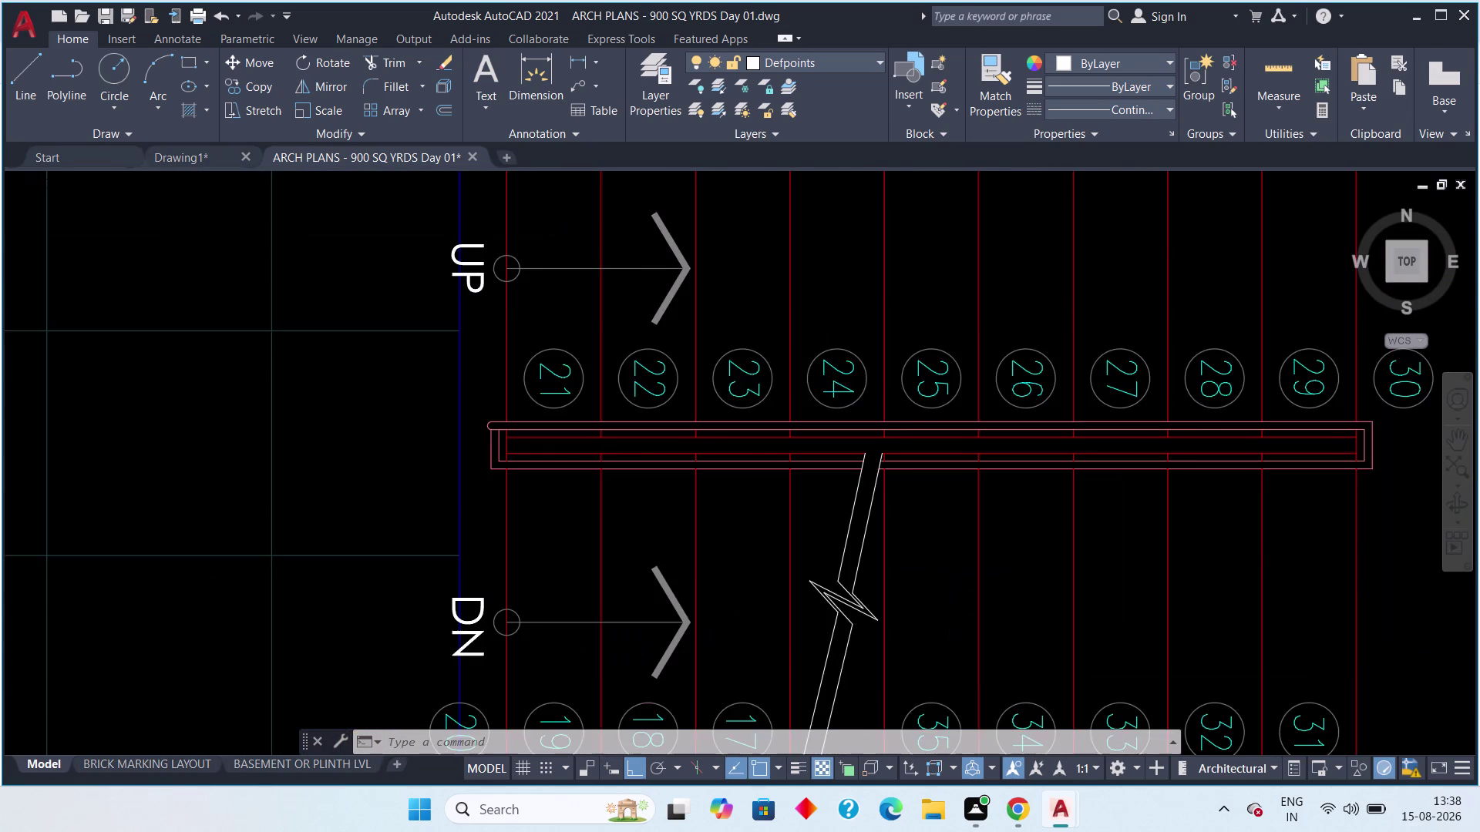
scroll(down, 3)
middle_drag(976, 459, 669, 504)
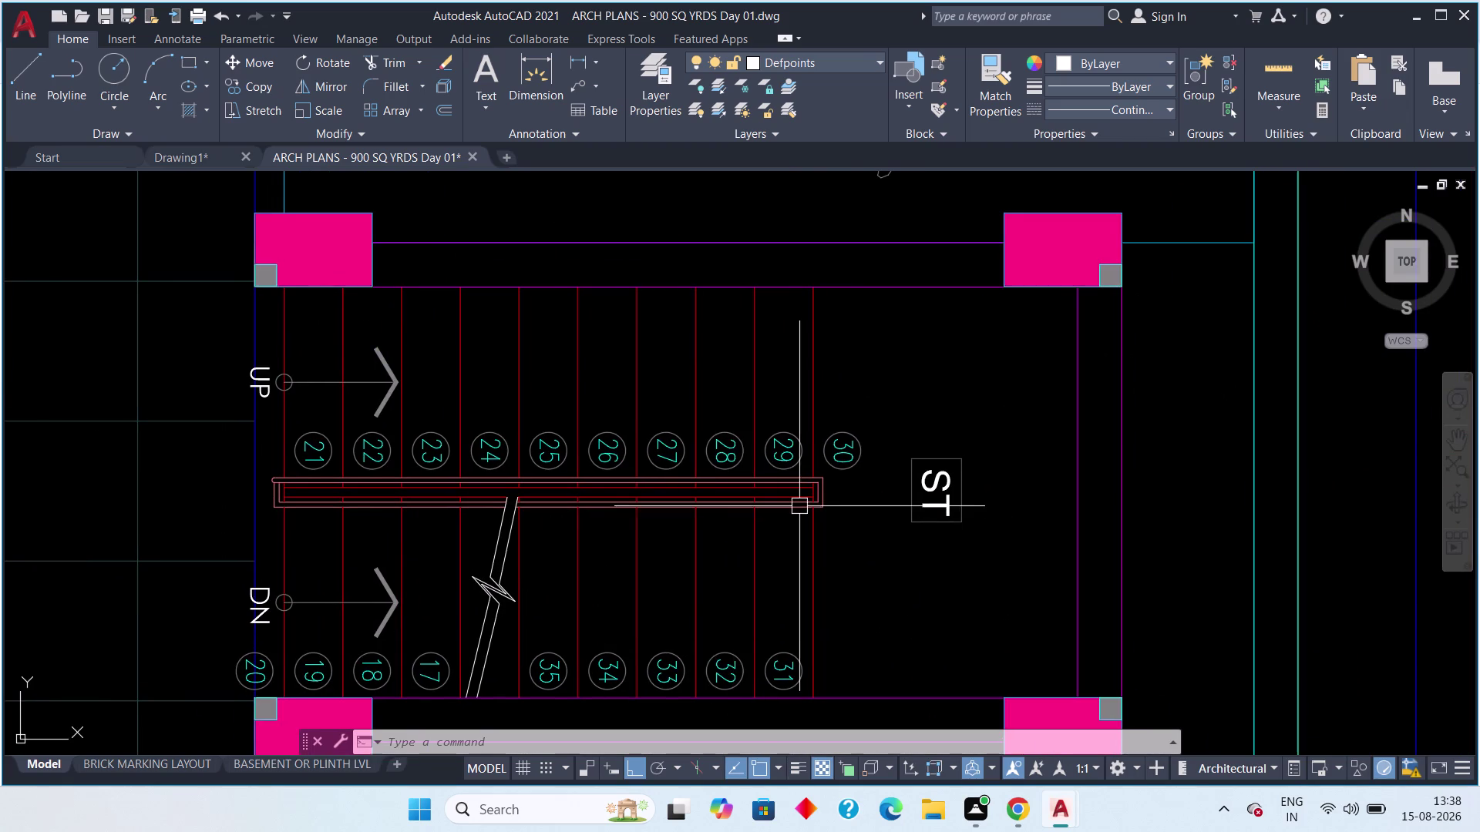
scroll(up, 3)
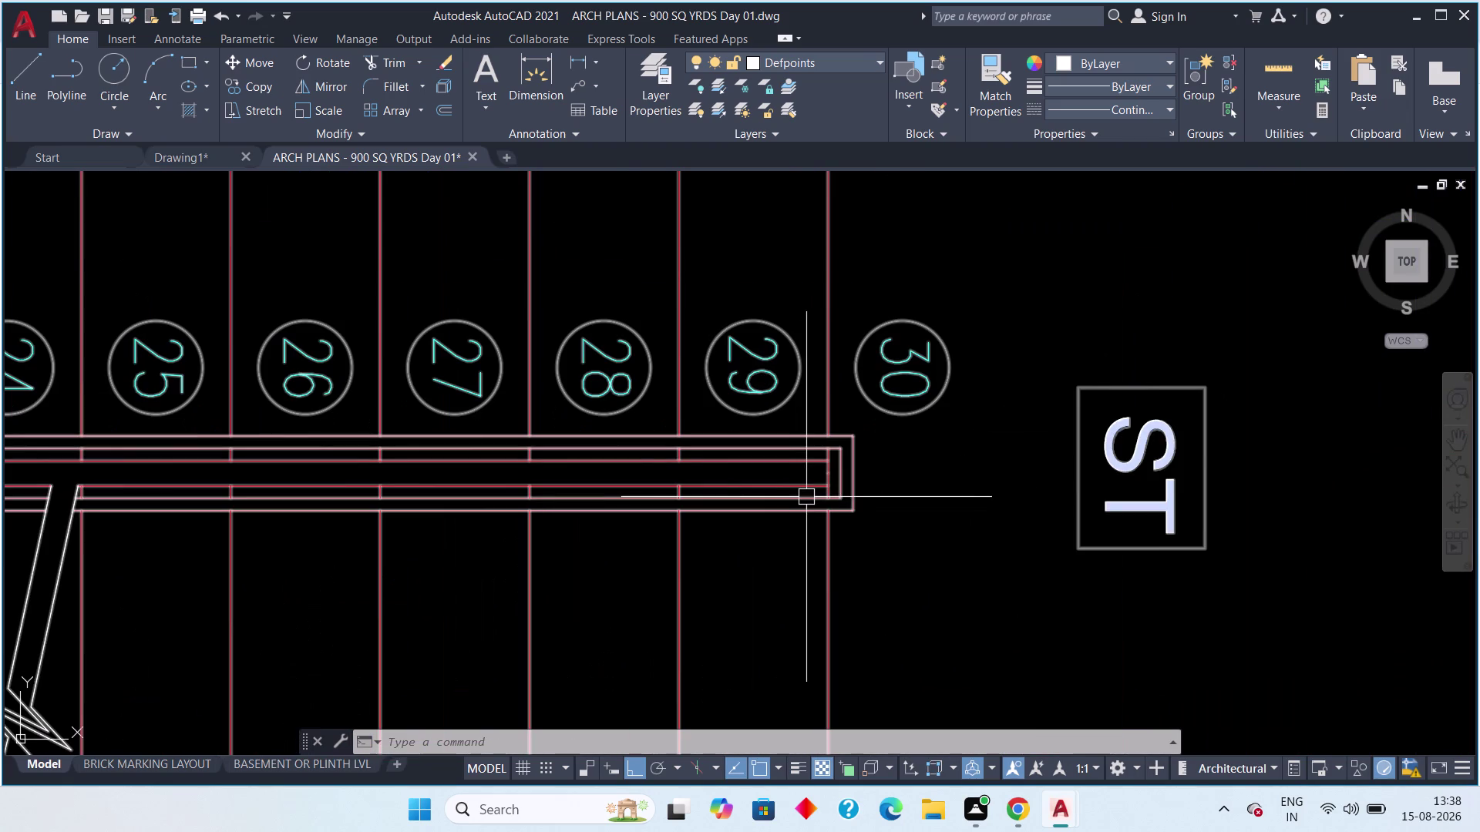
click(159, 145)
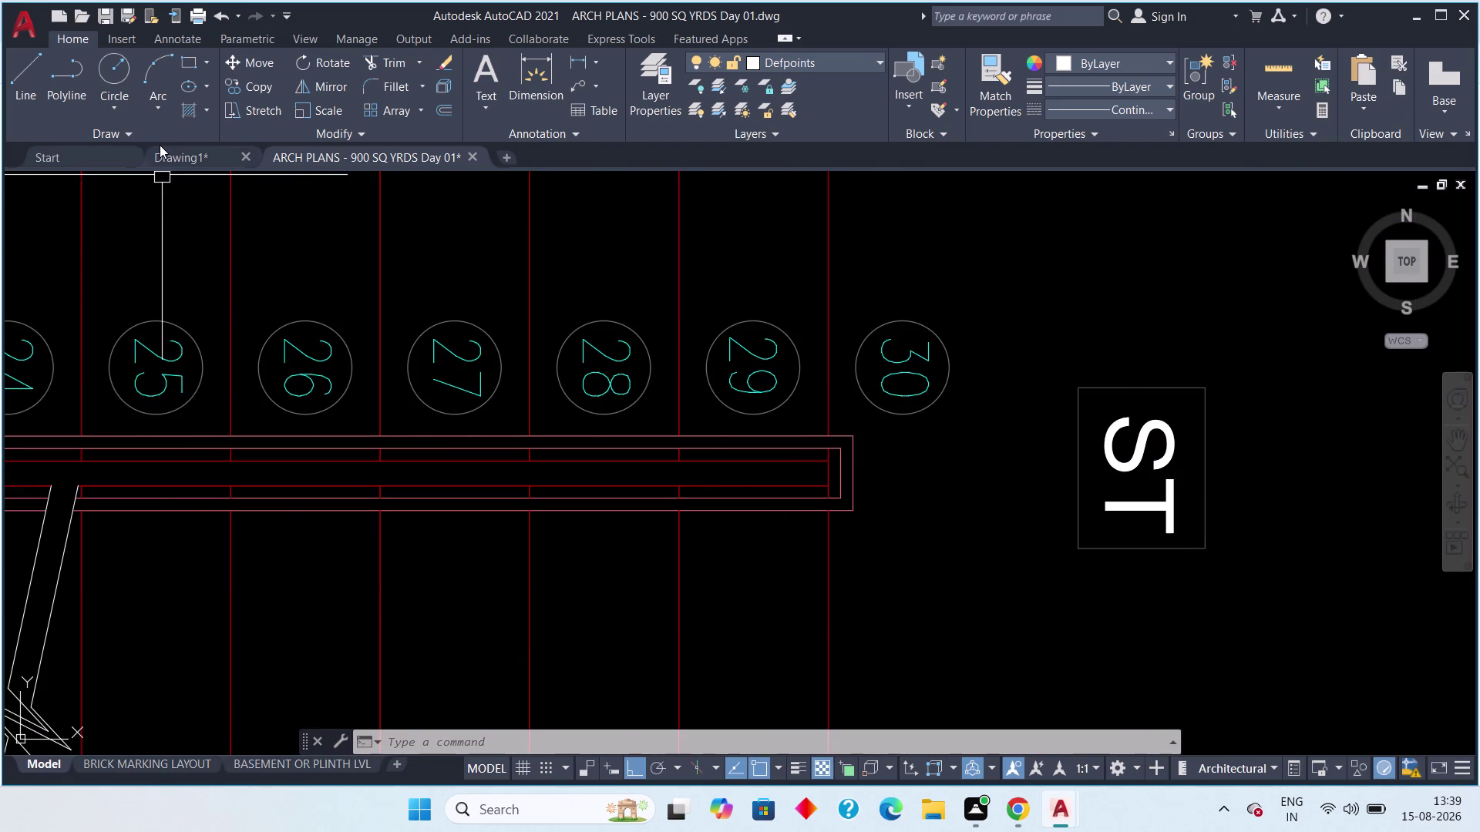
click(183, 153)
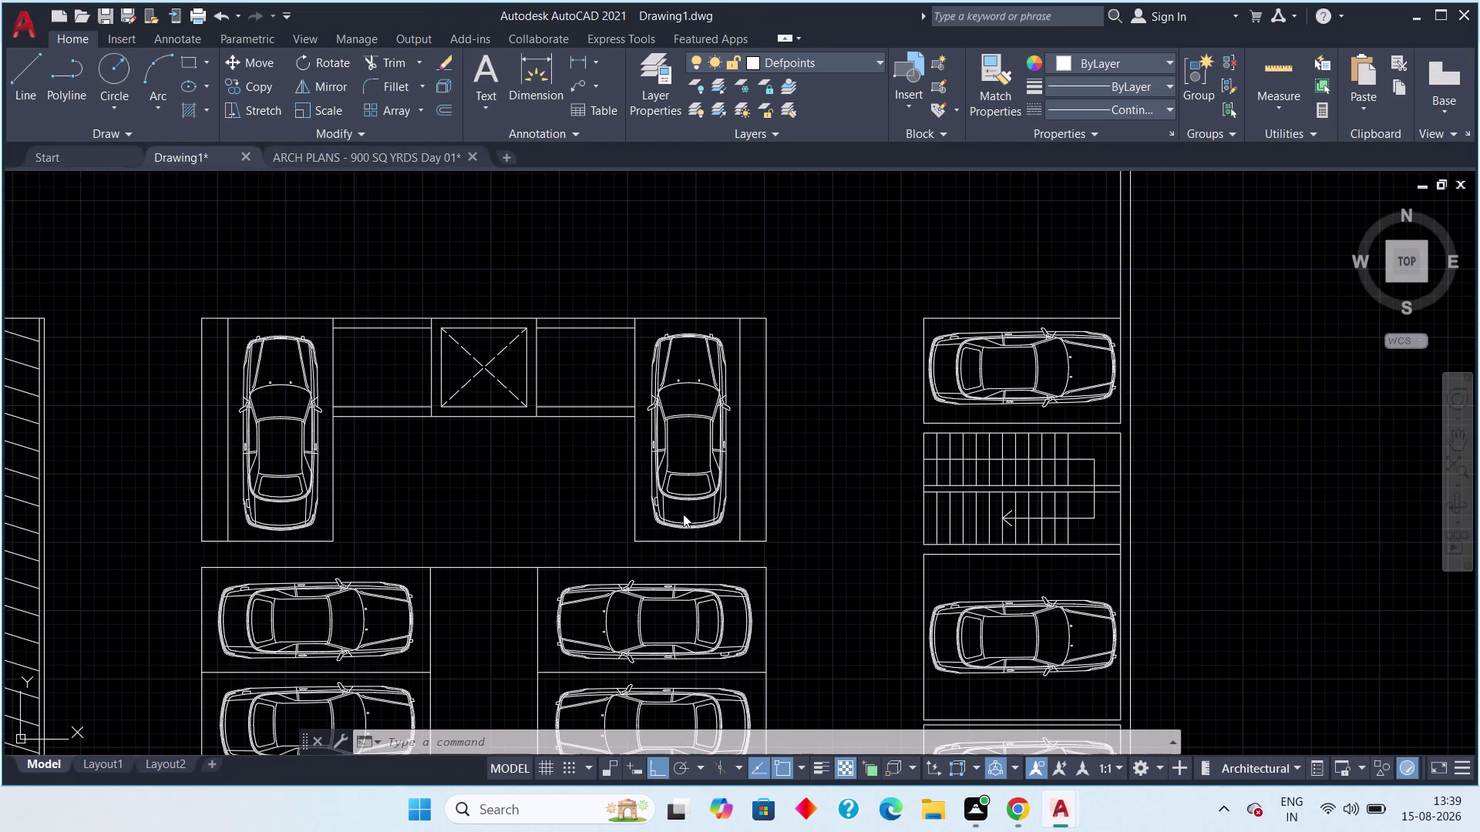
middle_drag(940, 552, 638, 547)
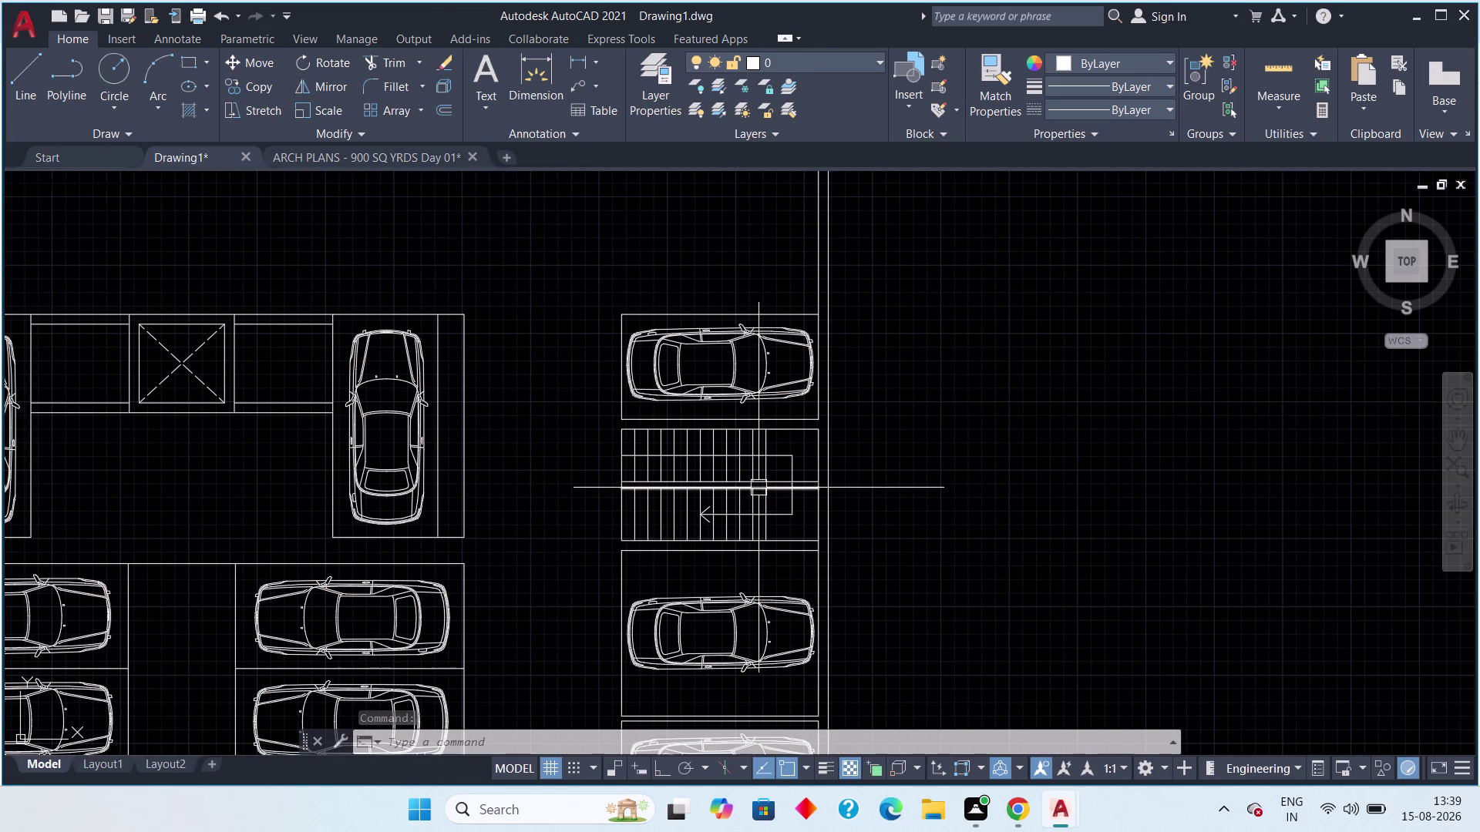
scroll(up, 3)
scroll(up, 3)
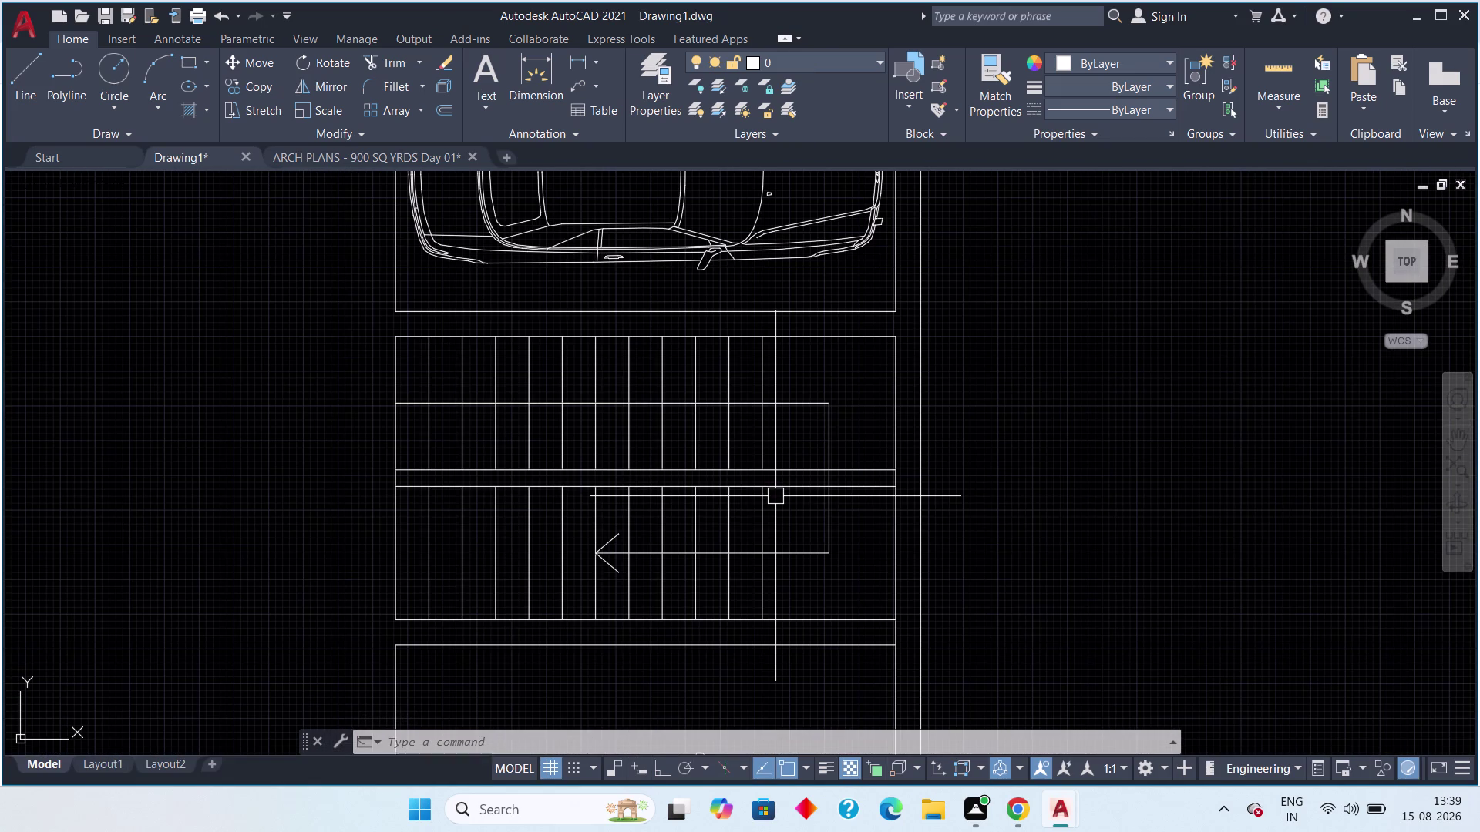
scroll(down, 3)
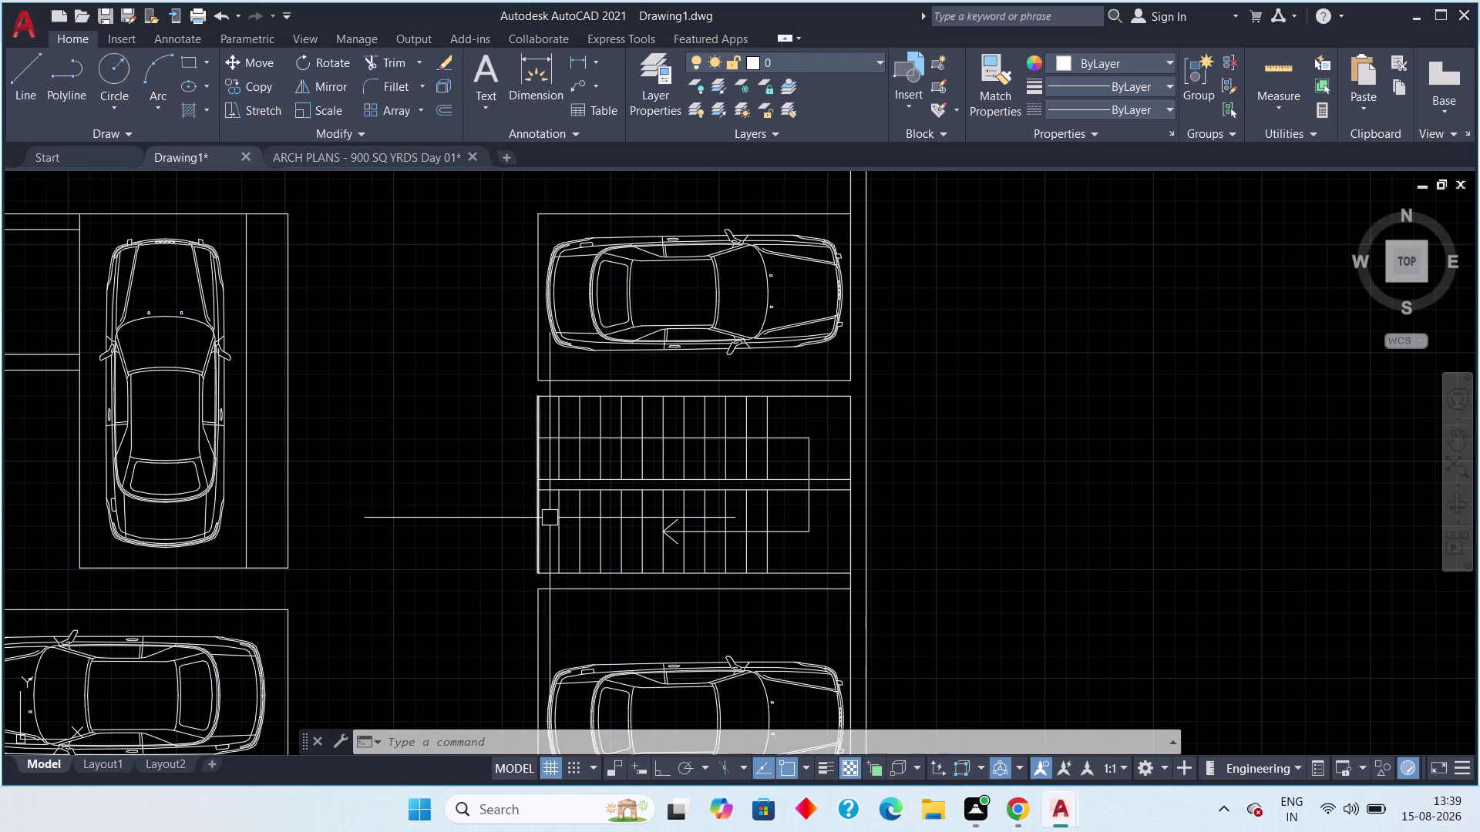
scroll(up, 3)
scroll(down, 3)
middle_drag(427, 530, 656, 506)
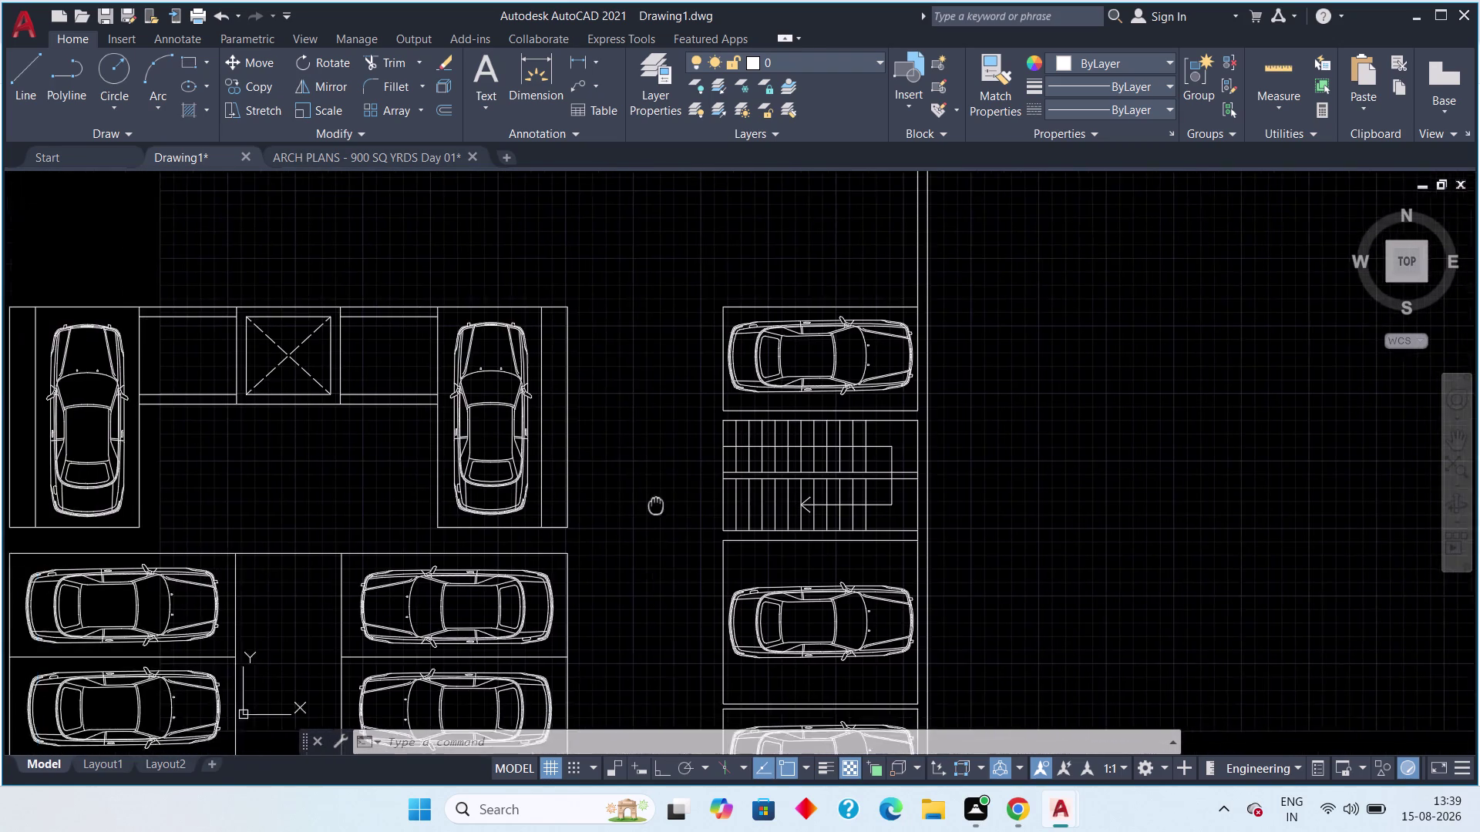
middle_drag(656, 506, 693, 546)
scroll(down, 3)
middle_drag(511, 537, 594, 633)
scroll(down, 3)
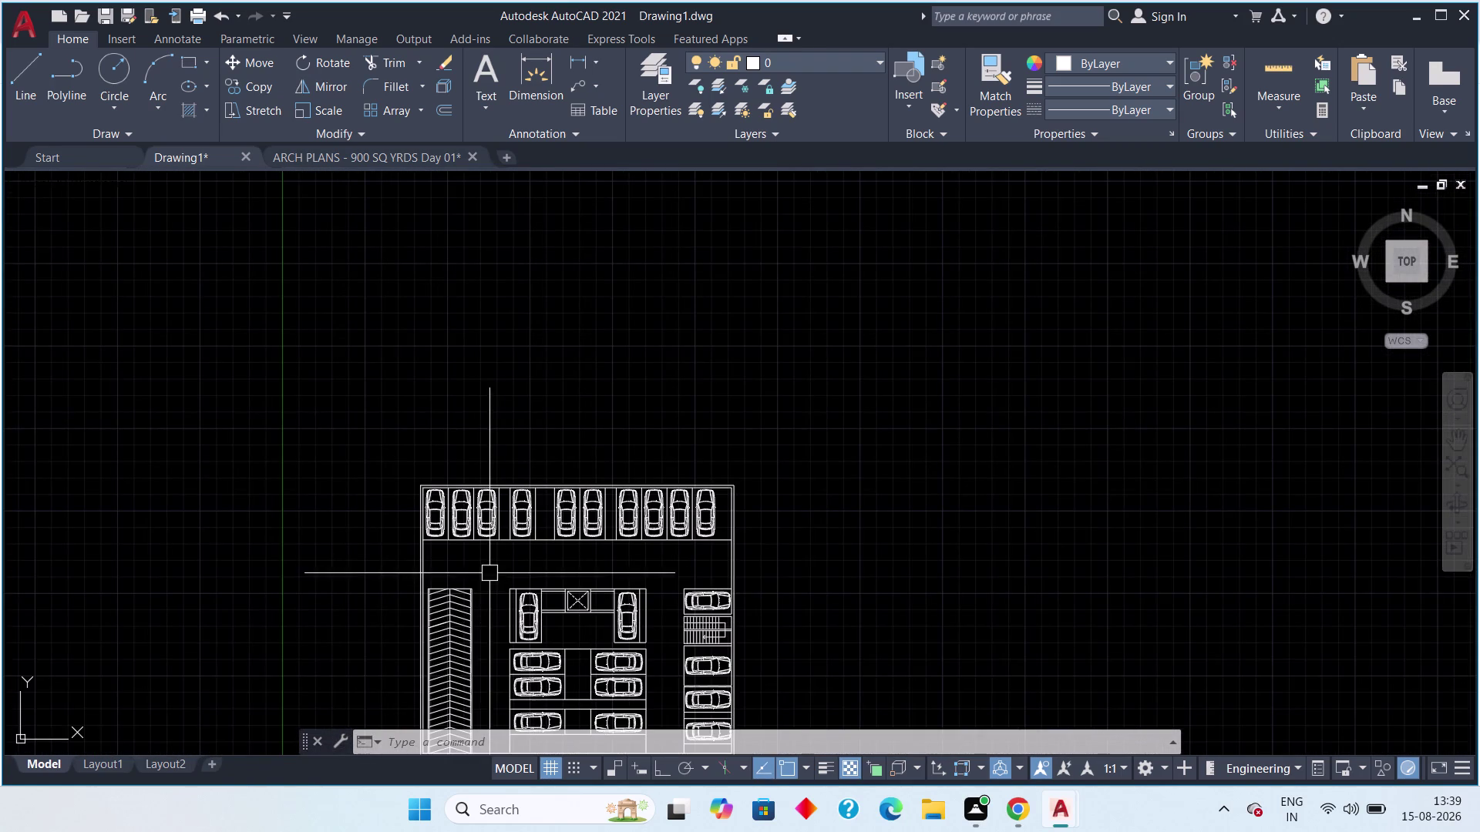
middle_drag(538, 561, 589, 525)
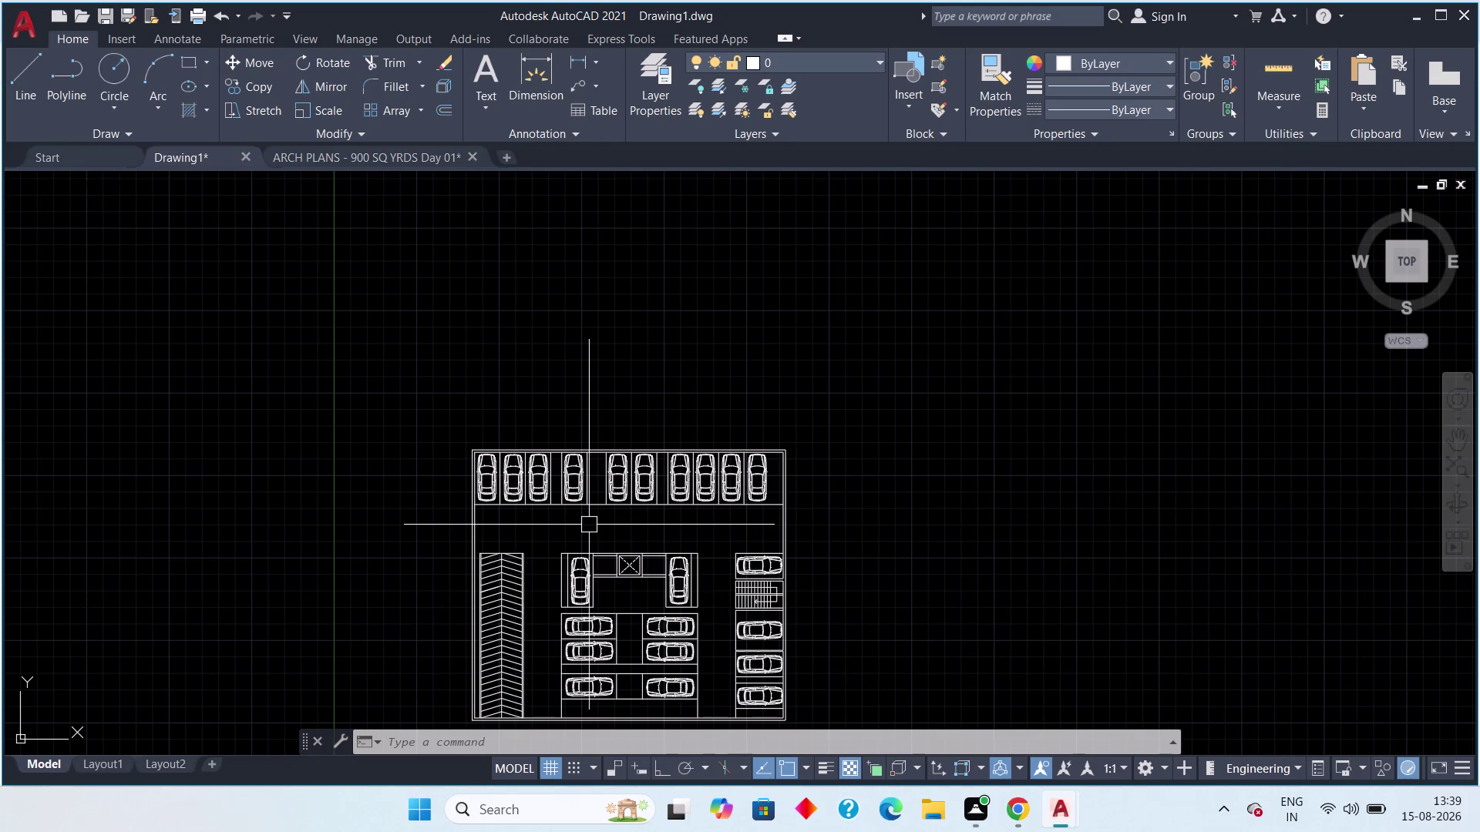
click(589, 525)
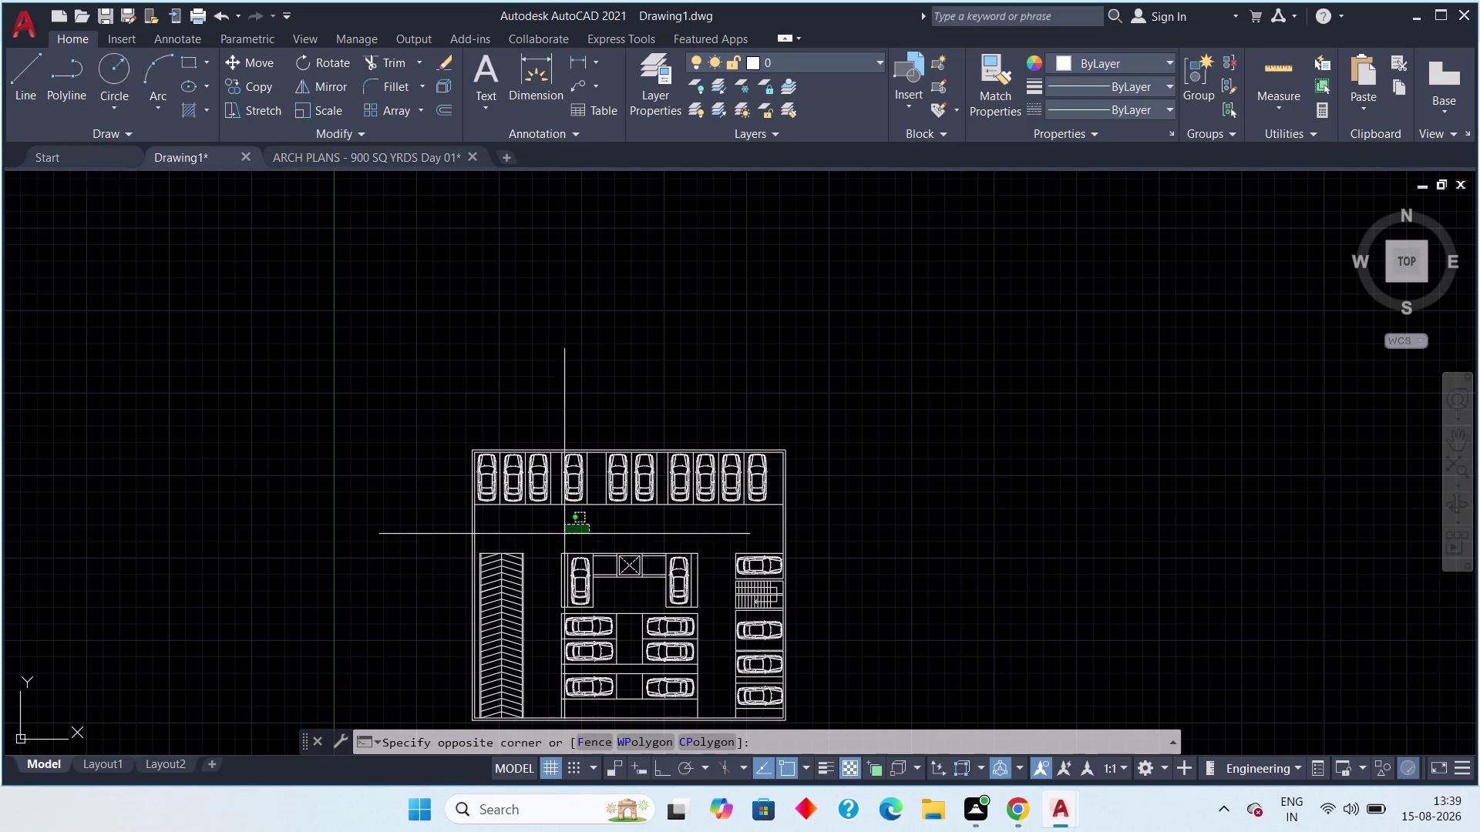
middle_drag(556, 537, 508, 524)
scroll(up, 3)
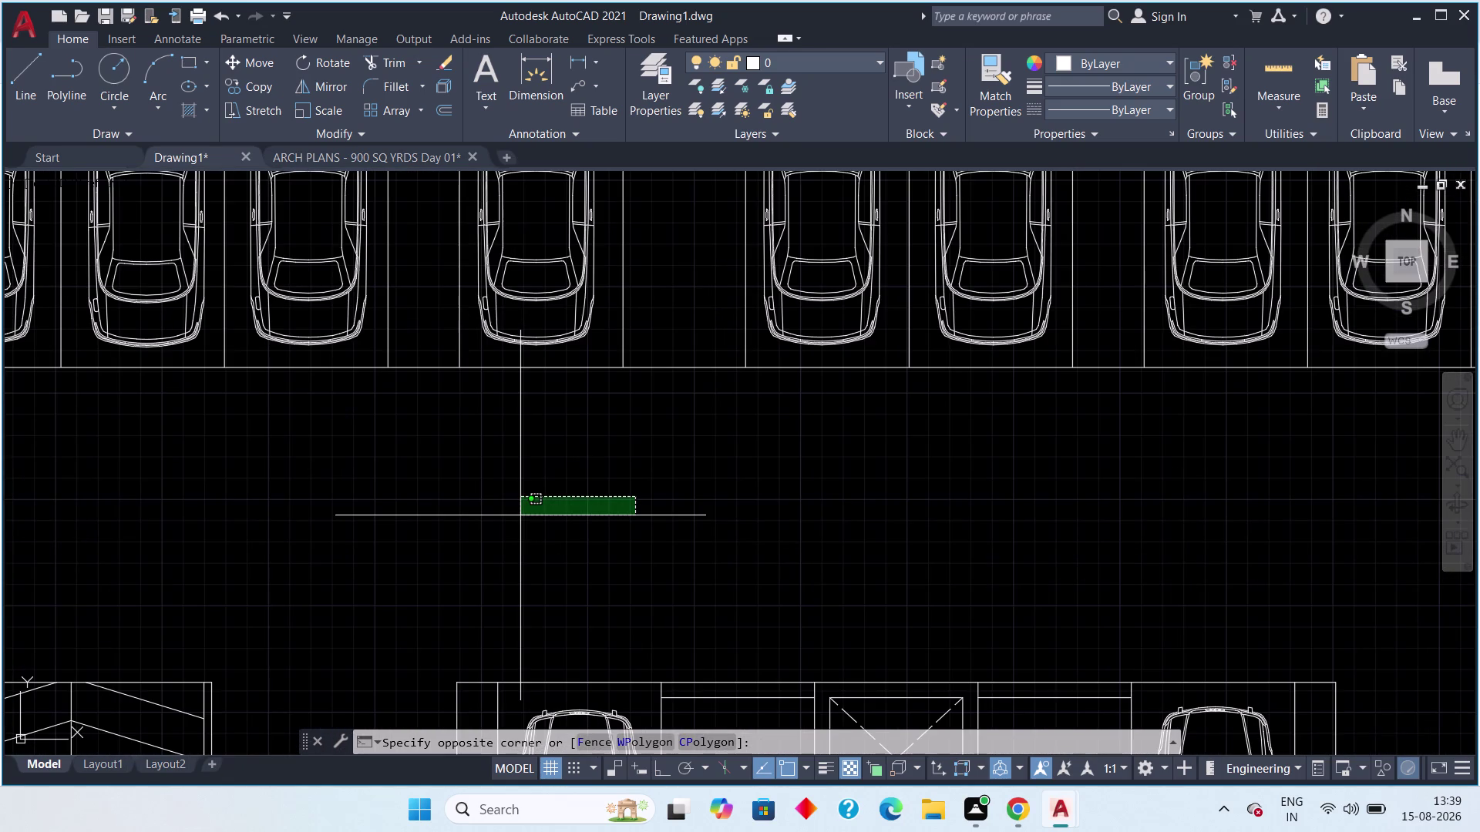
key(Escape)
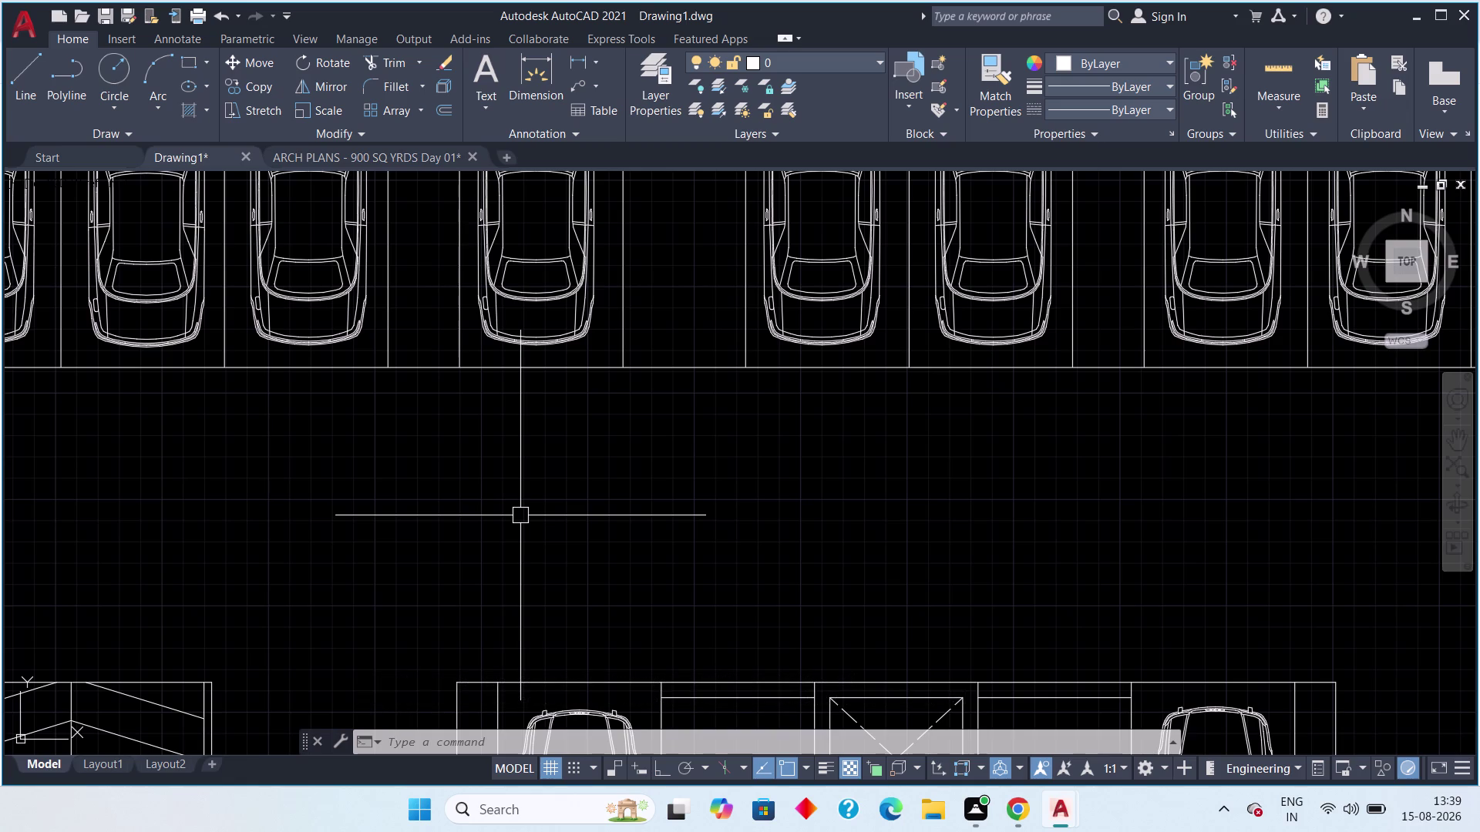
scroll(down, 3)
middle_drag(536, 541, 463, 495)
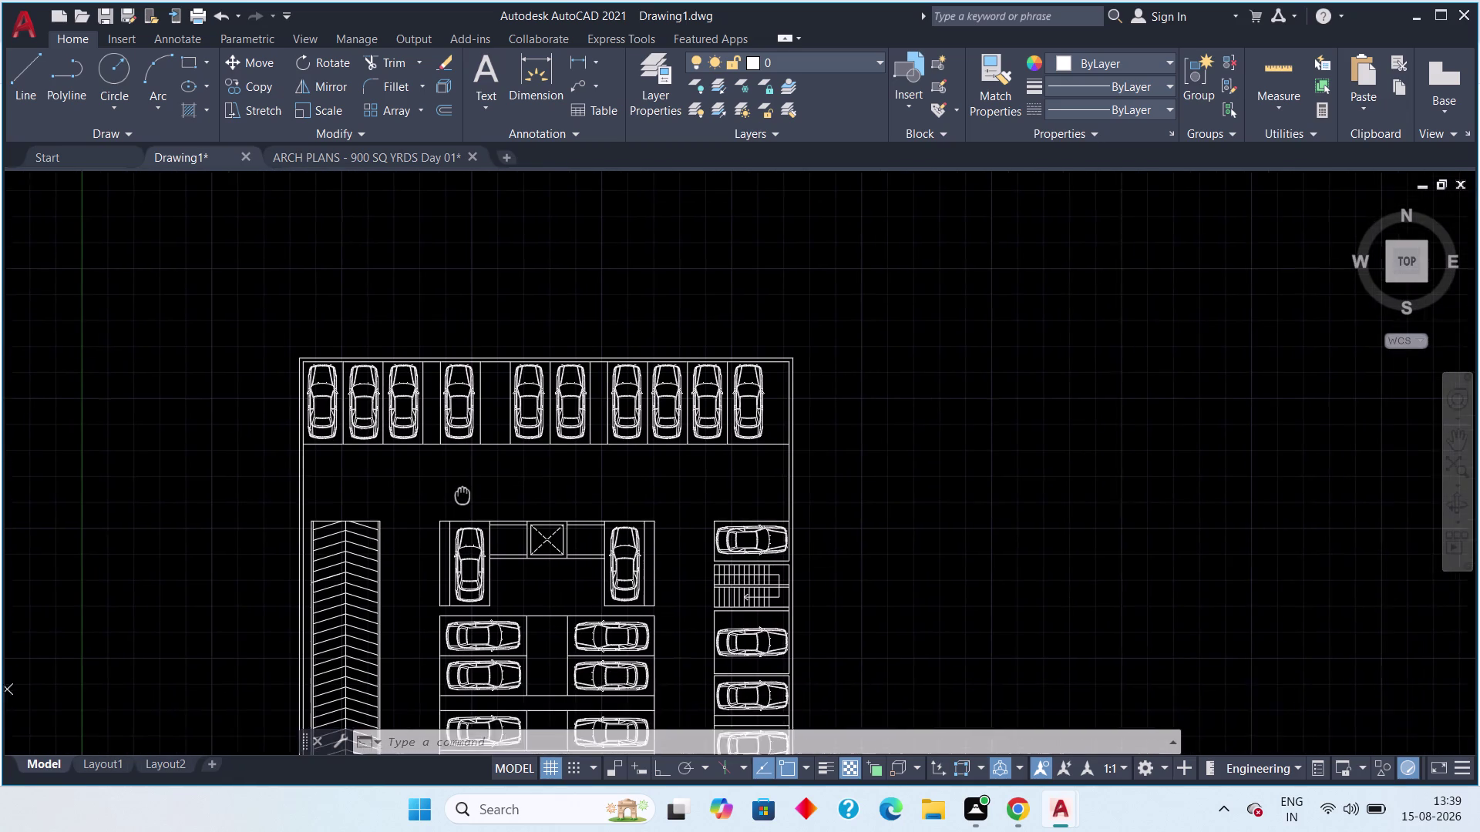
middle_drag(462, 495, 448, 448)
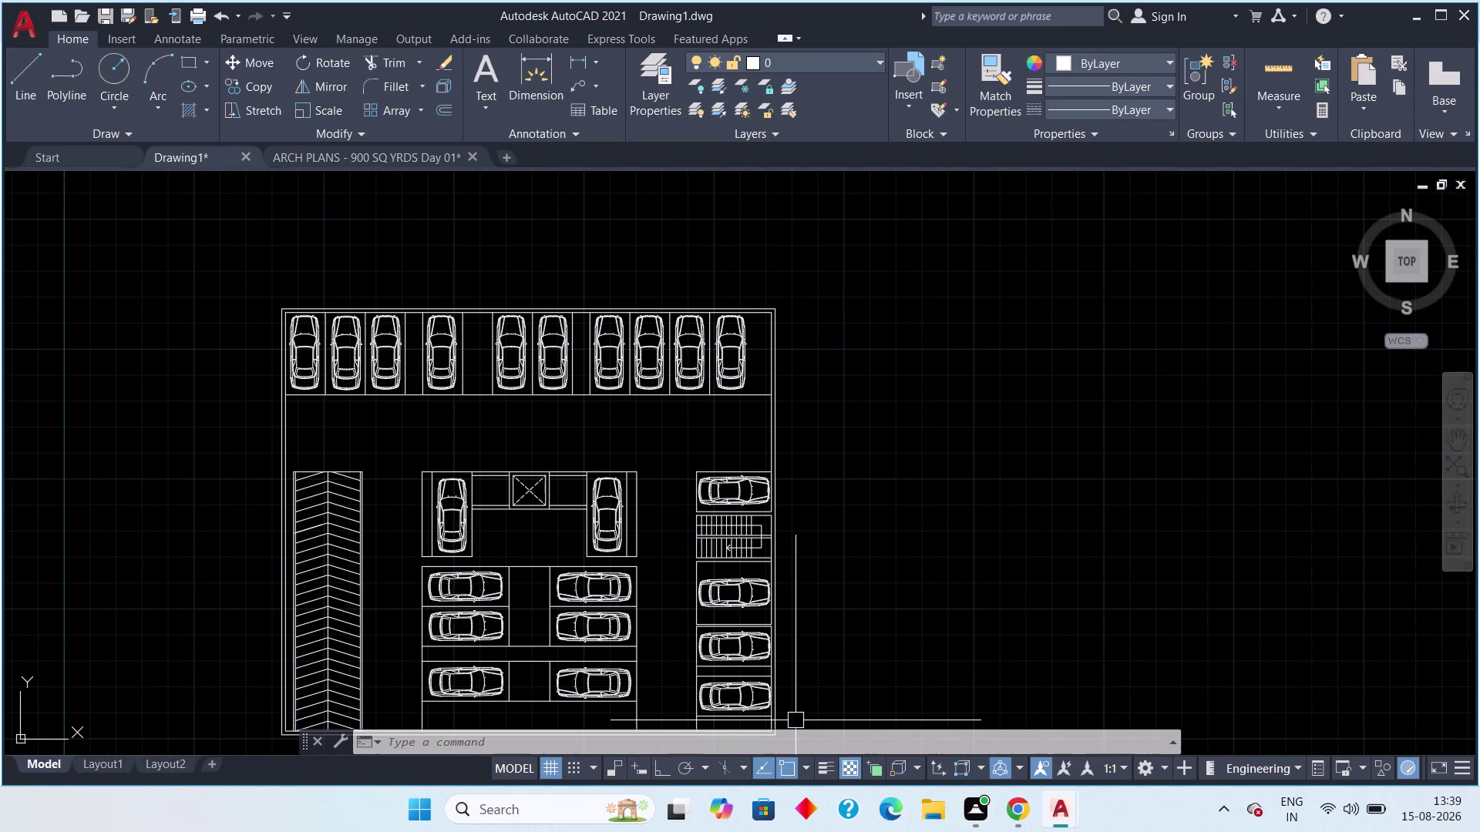
click(341, 151)
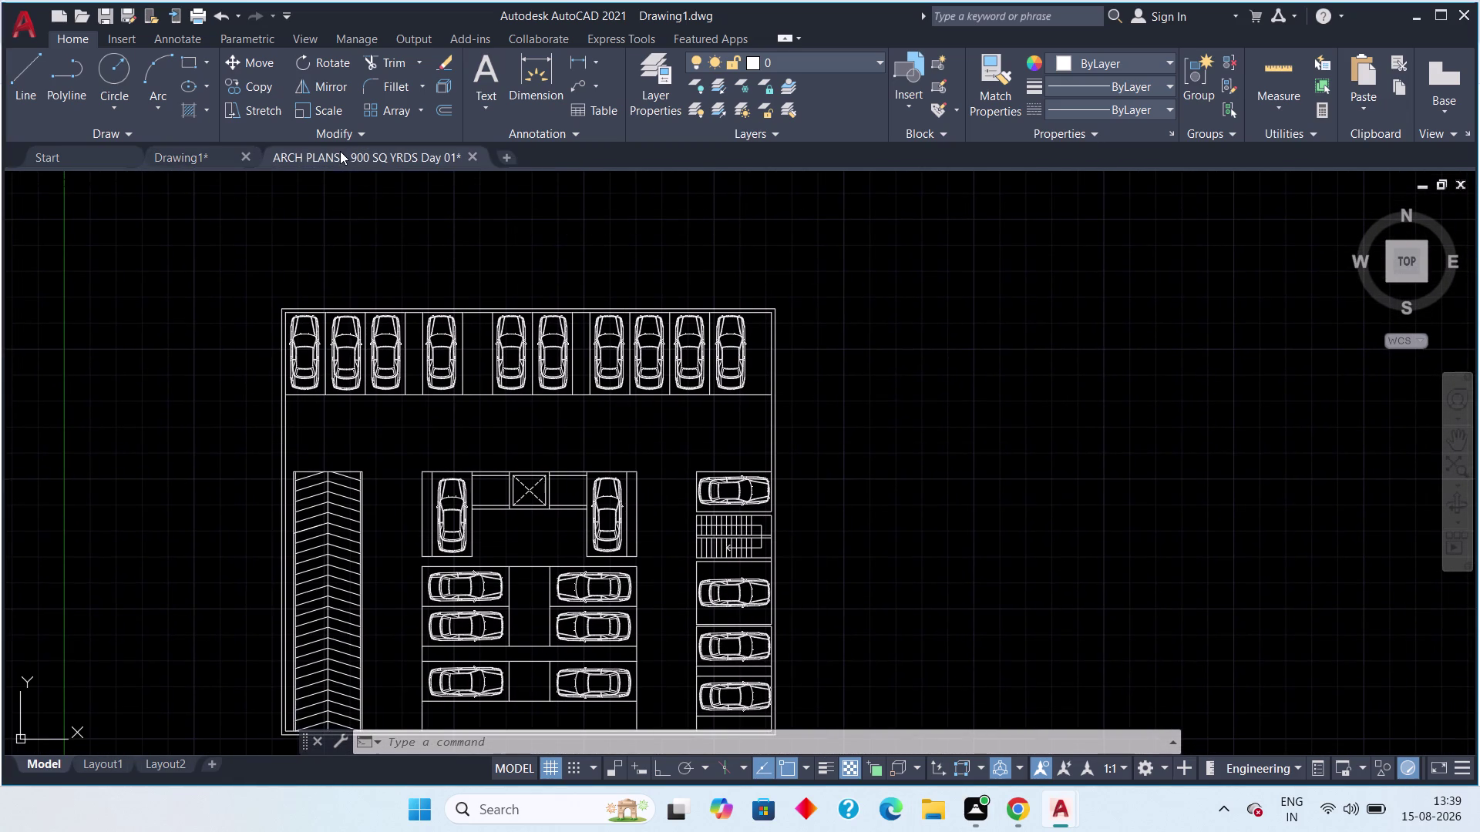
scroll(down, 3)
middle_drag(580, 413, 761, 363)
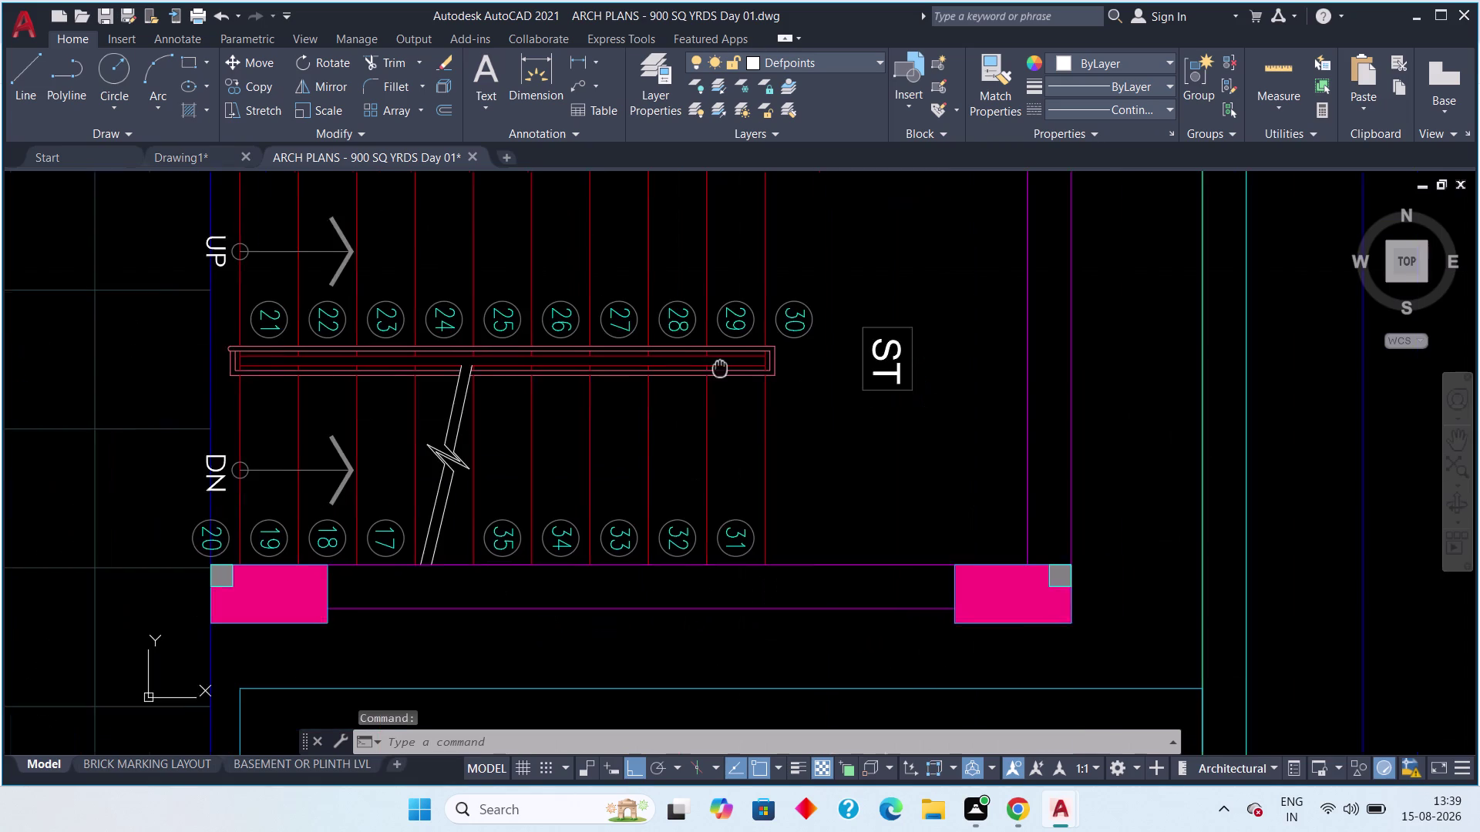
middle_drag(761, 363, 788, 354)
scroll(down, 3)
scroll(down, 3)
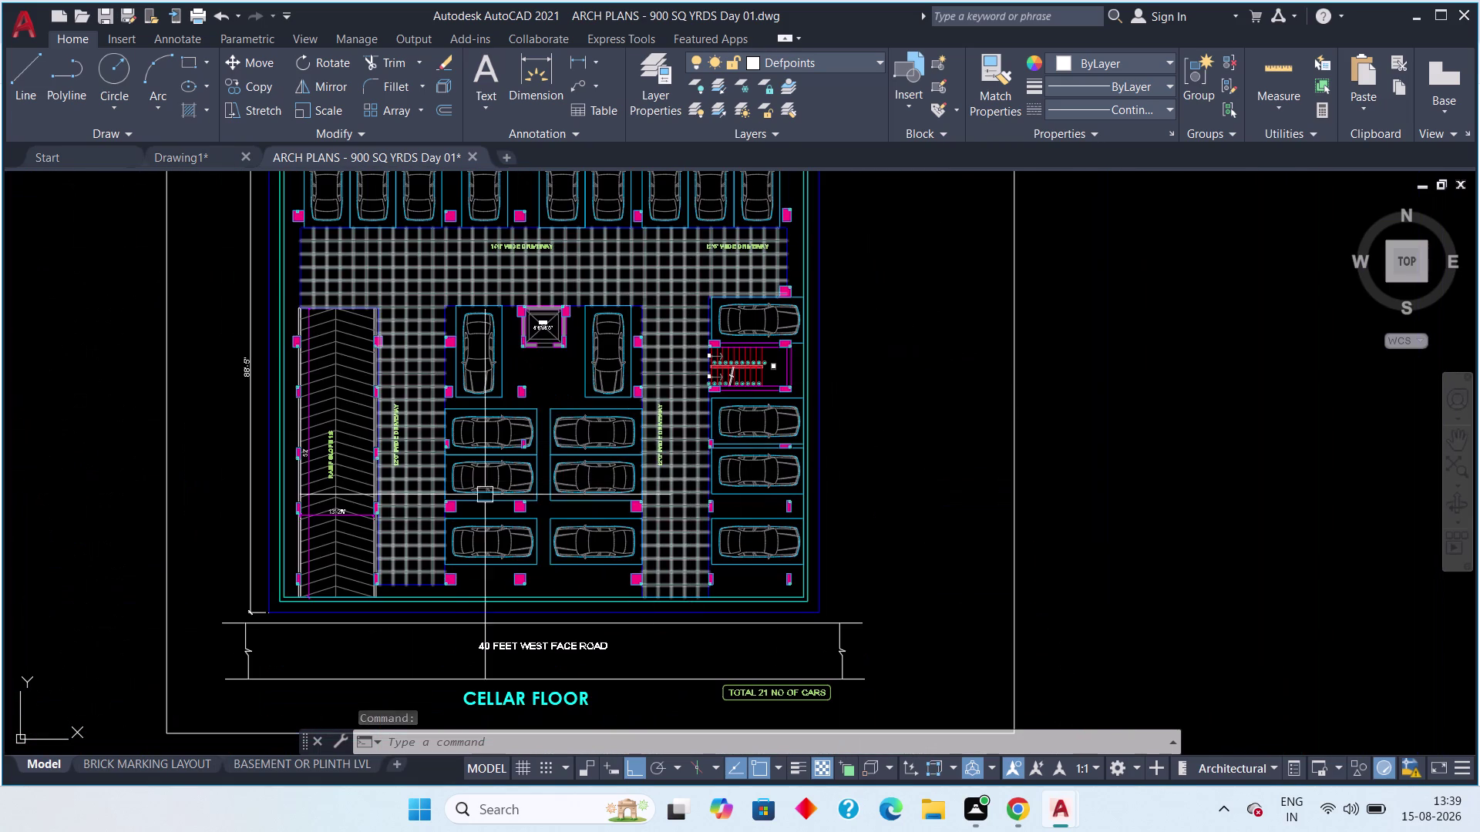
scroll(up, 3)
scroll(down, 3)
middle_drag(499, 372, 446, 504)
scroll(up, 3)
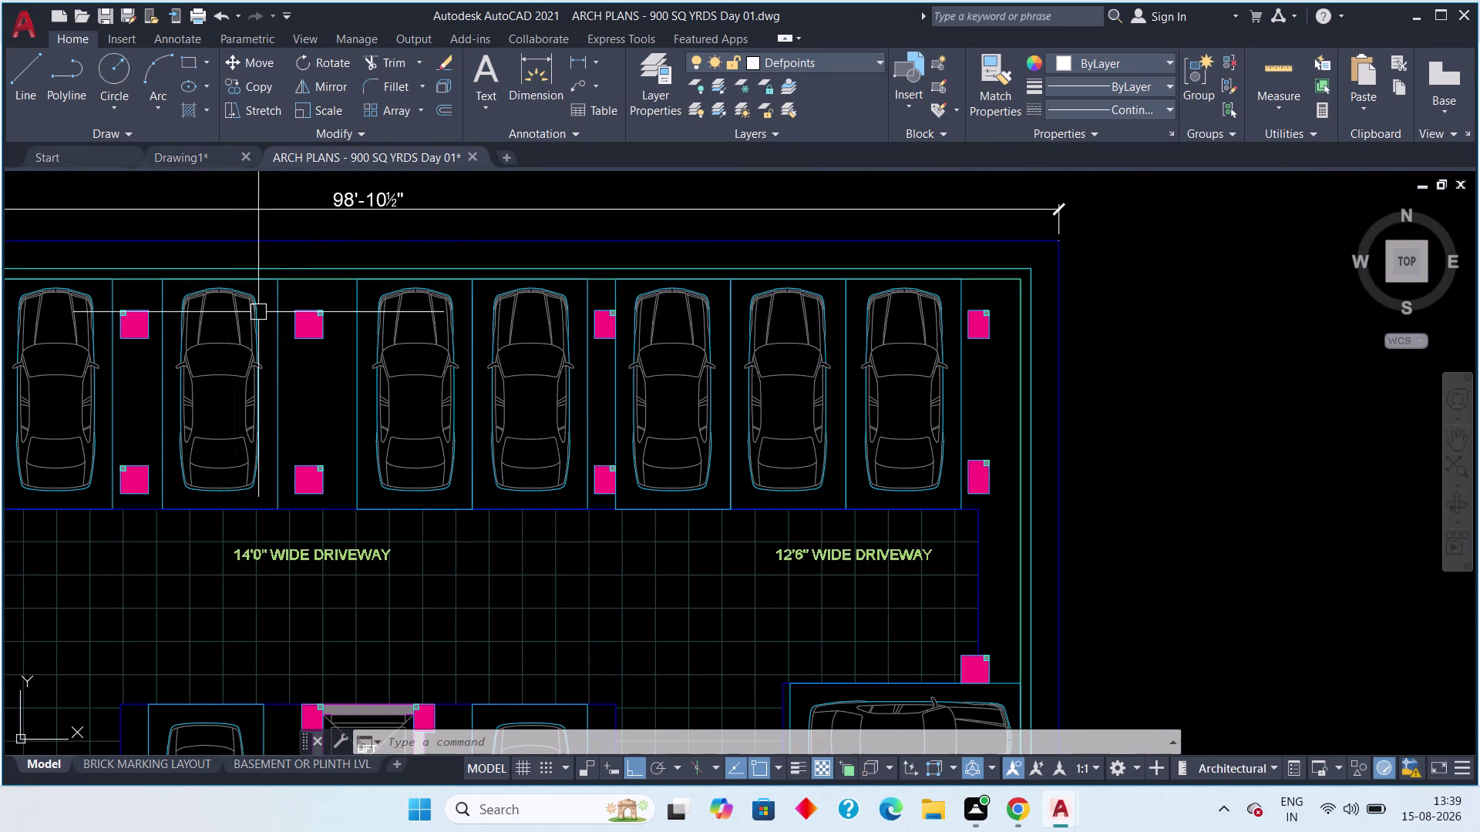
click(179, 156)
scroll(down, 3)
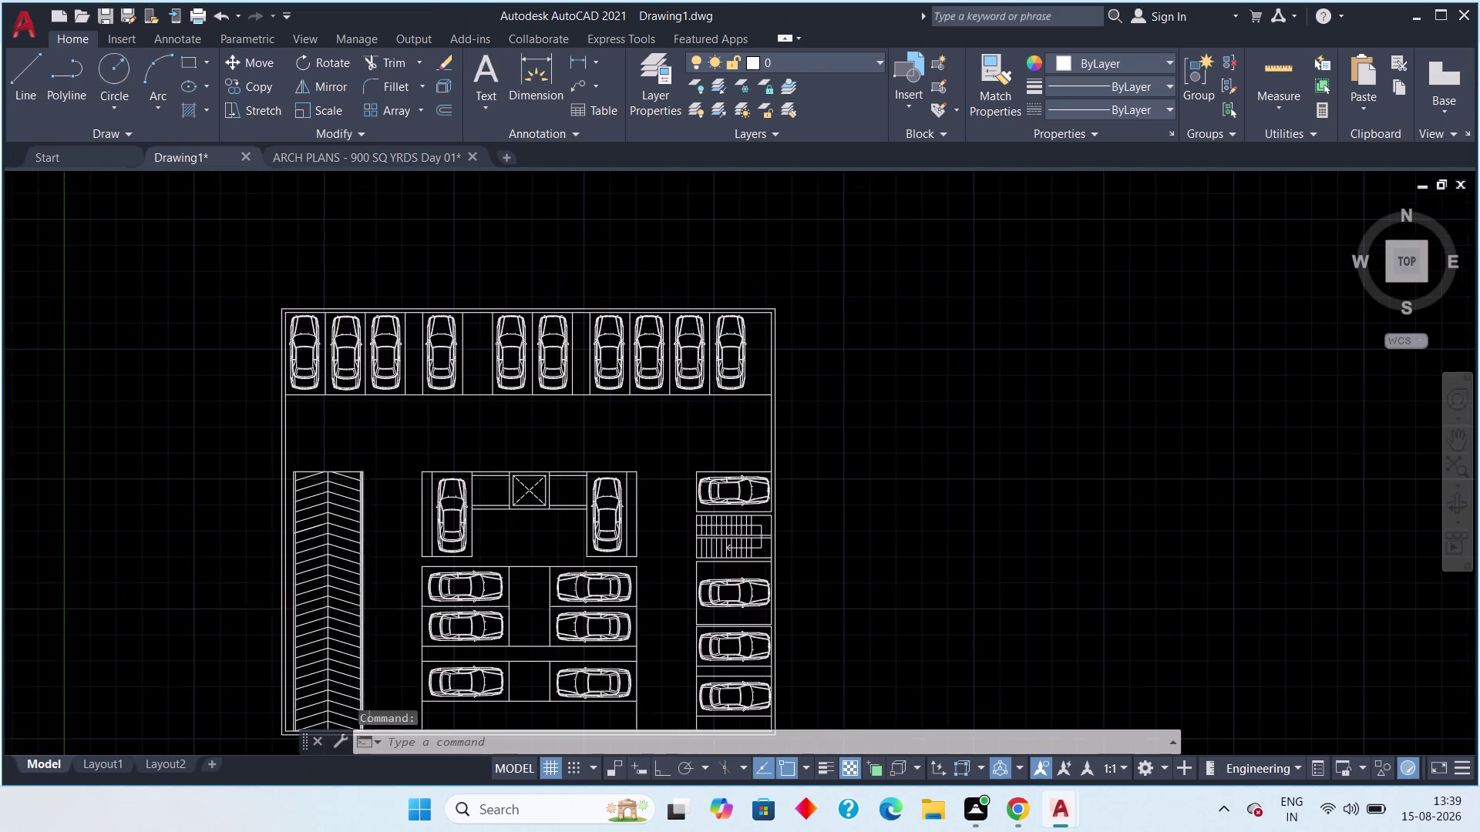
Start an ANSI33 hatch on the driveway area and pan to check its boundary.
text(h)
key(space)
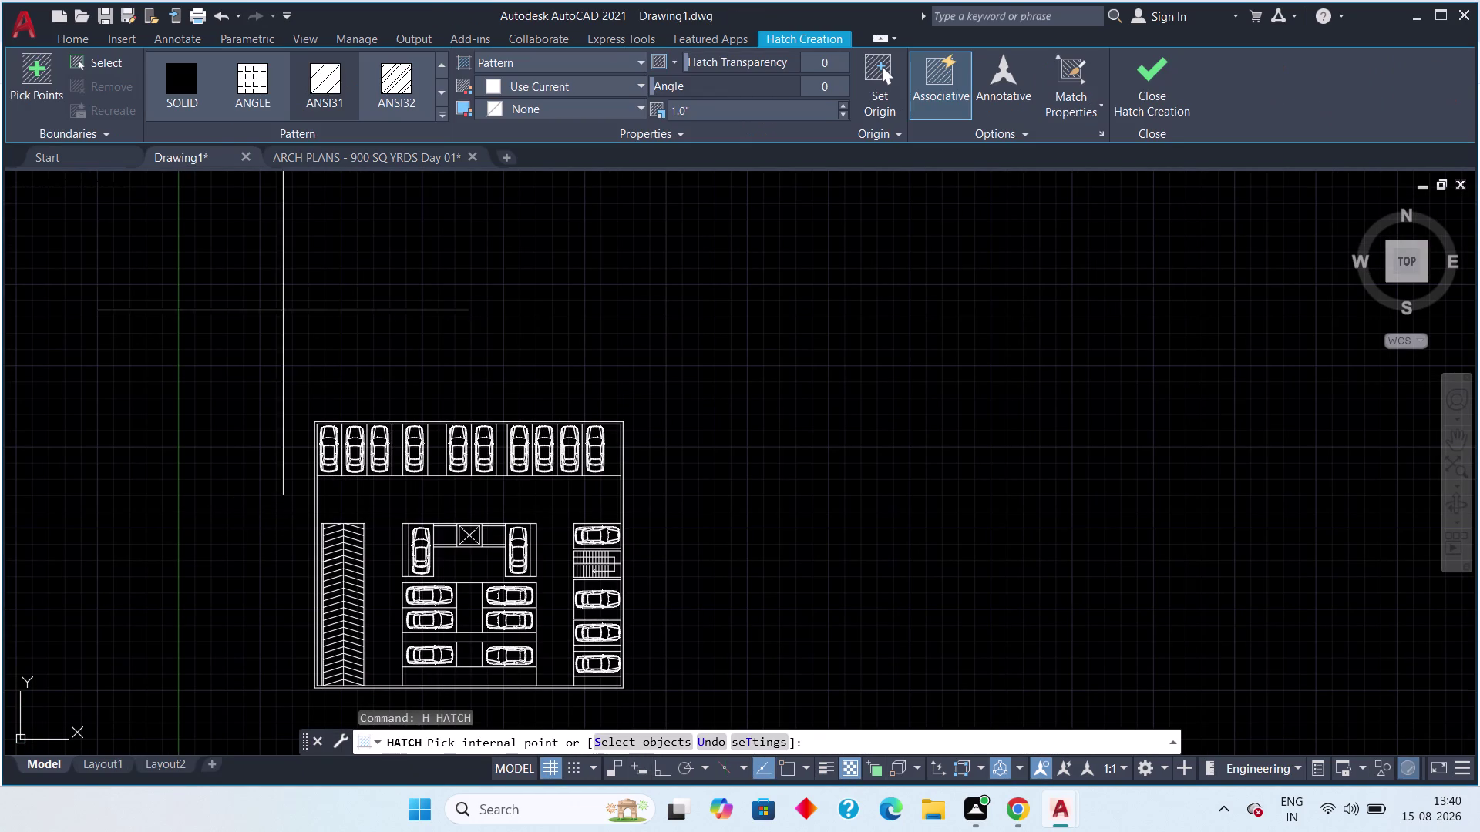
scroll(up, 3)
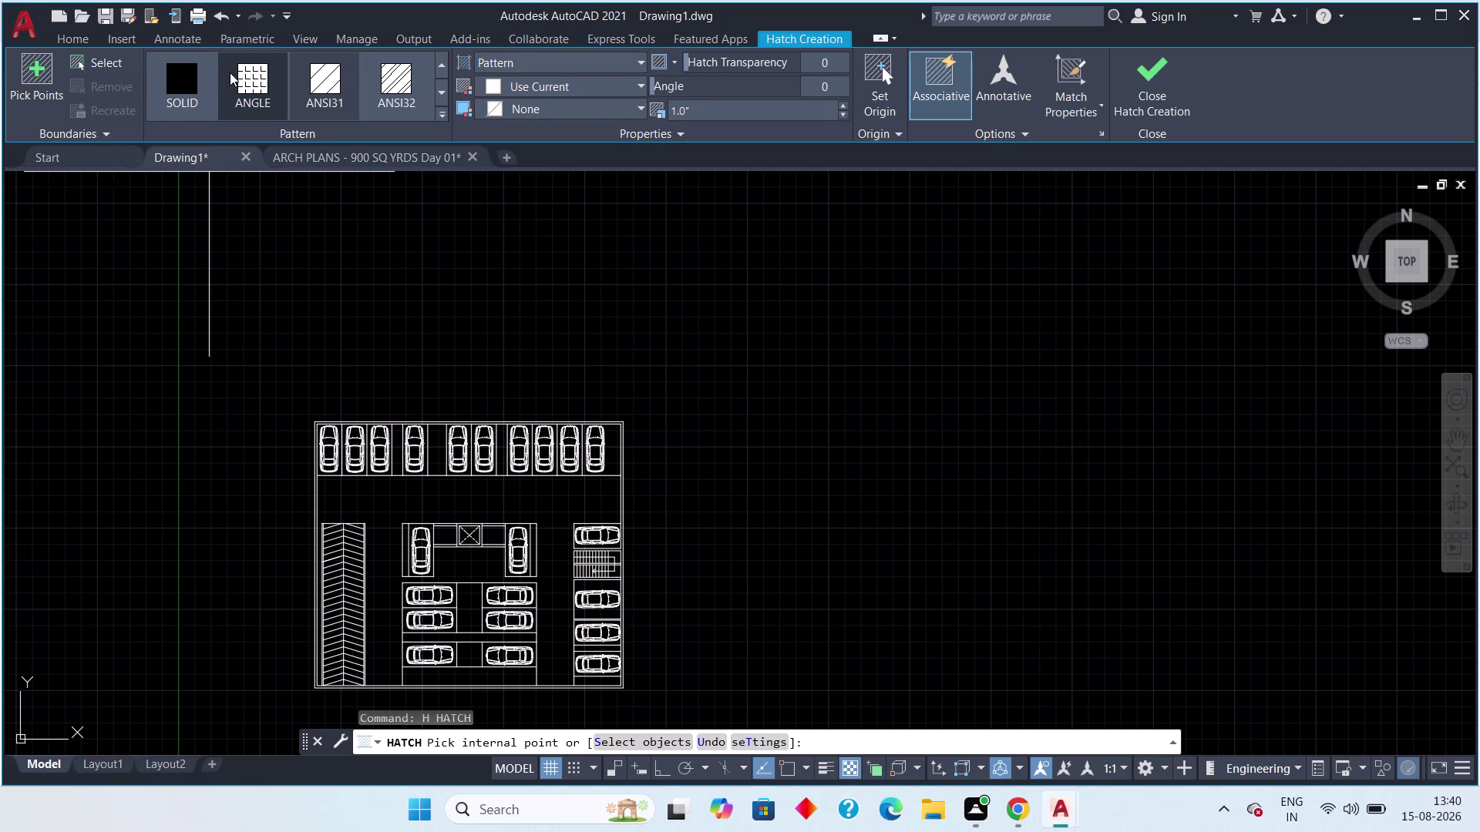
scroll(up, 3)
scroll(up, 3)
scroll(down, 3)
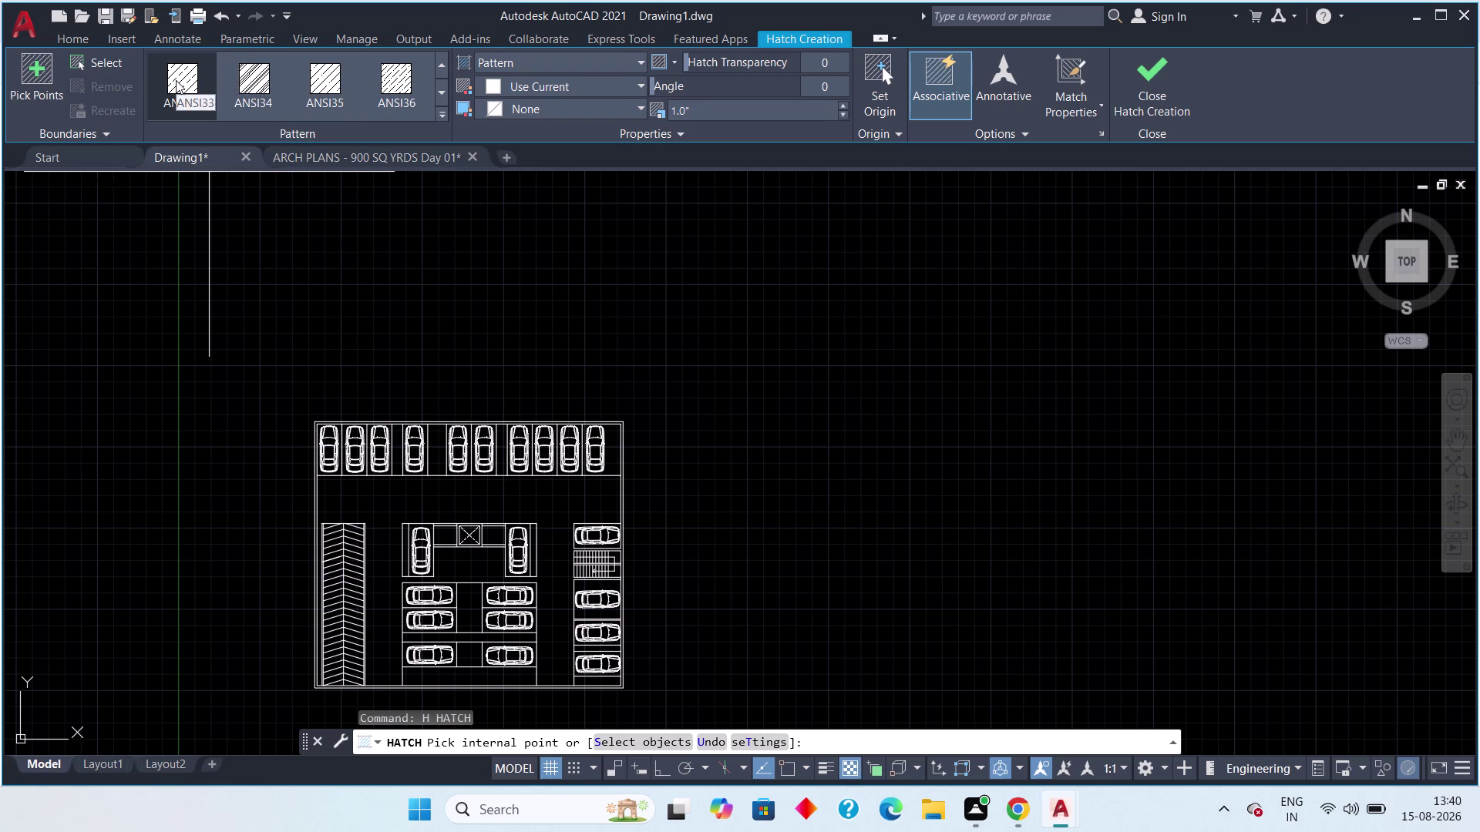
click(176, 81)
click(385, 499)
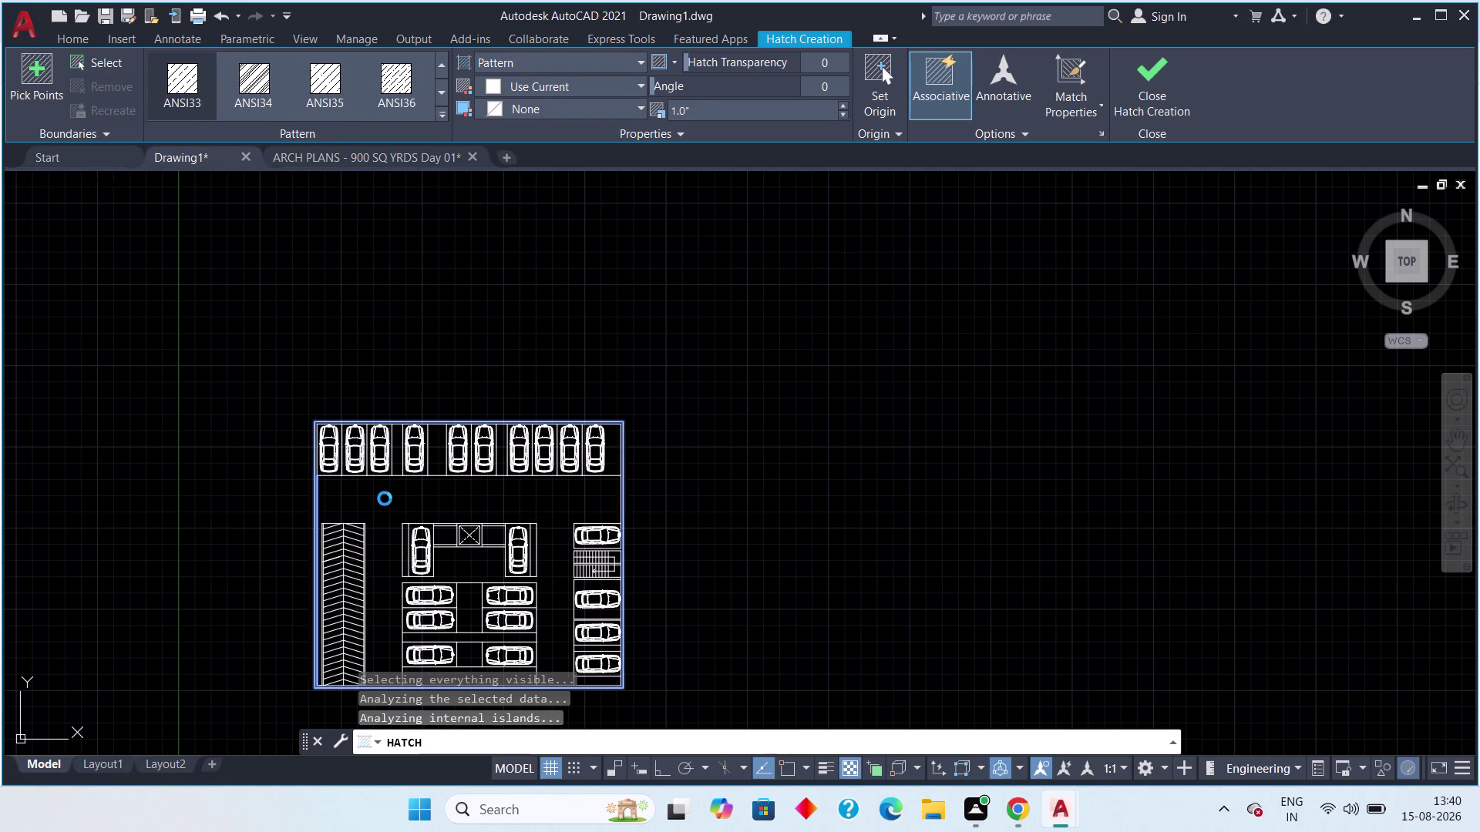
scroll(up, 3)
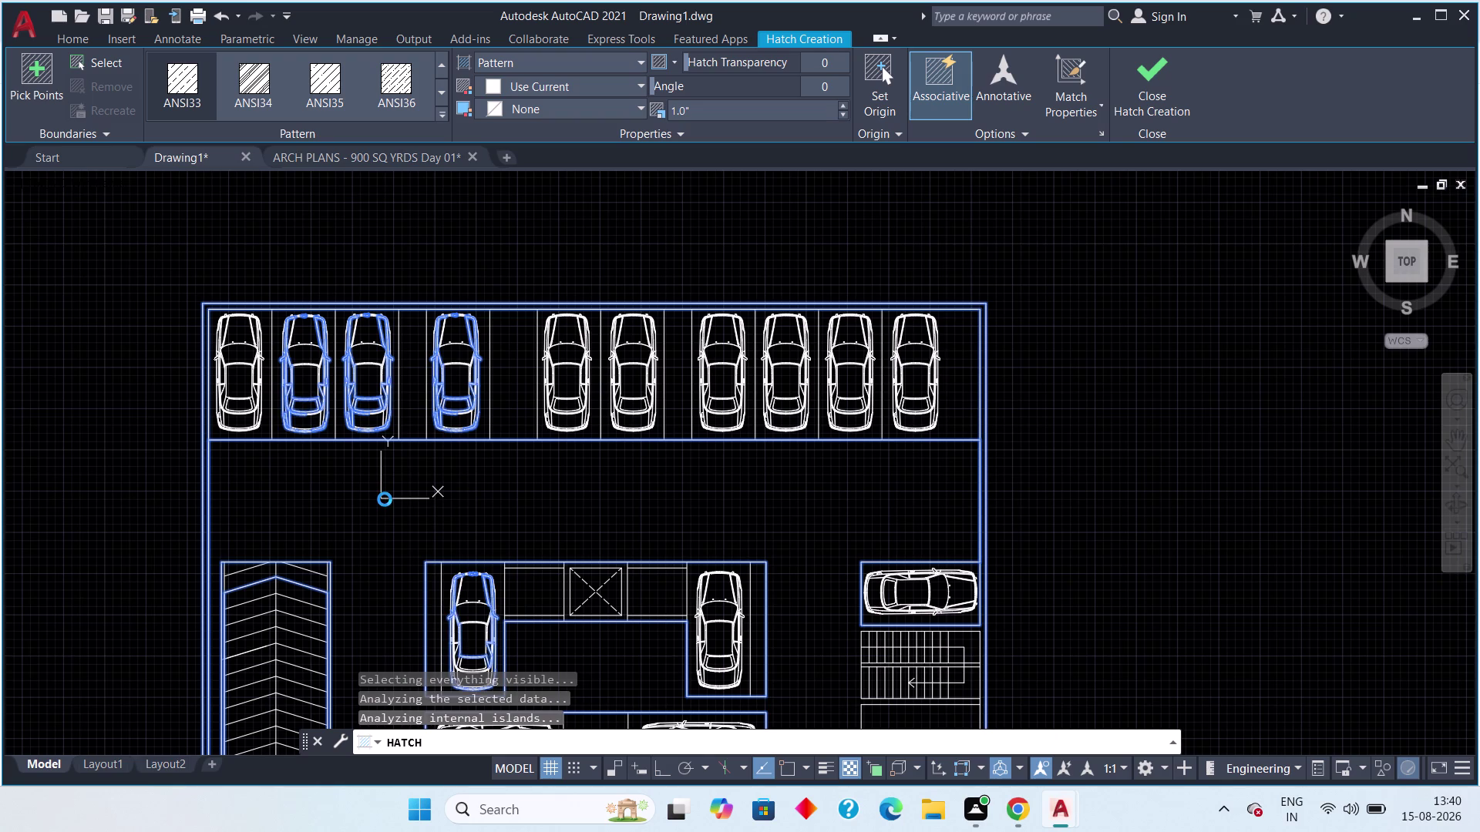
scroll(down, 3)
middle_drag(385, 500, 356, 458)
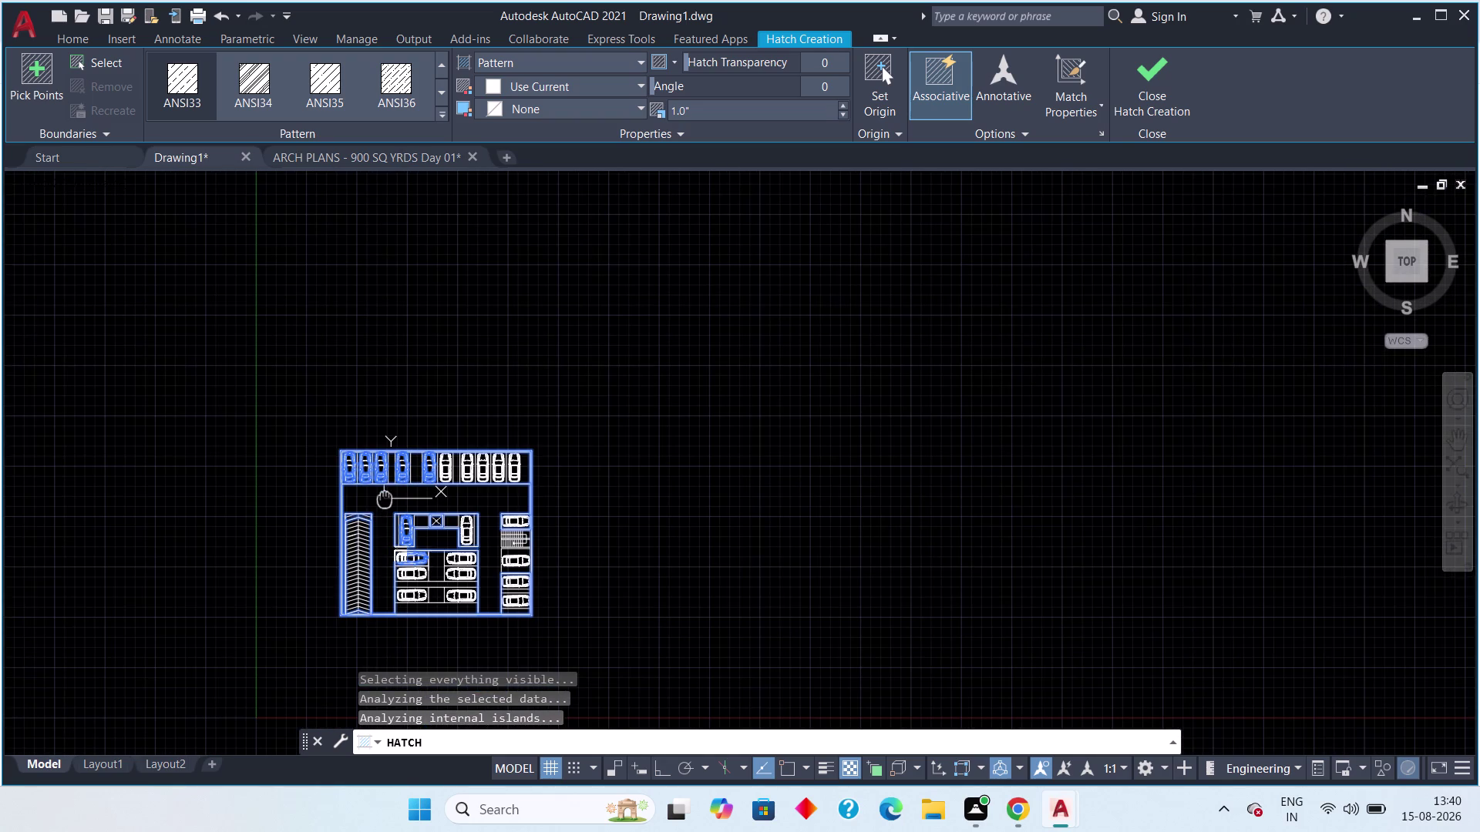
middle_drag(356, 458, 334, 430)
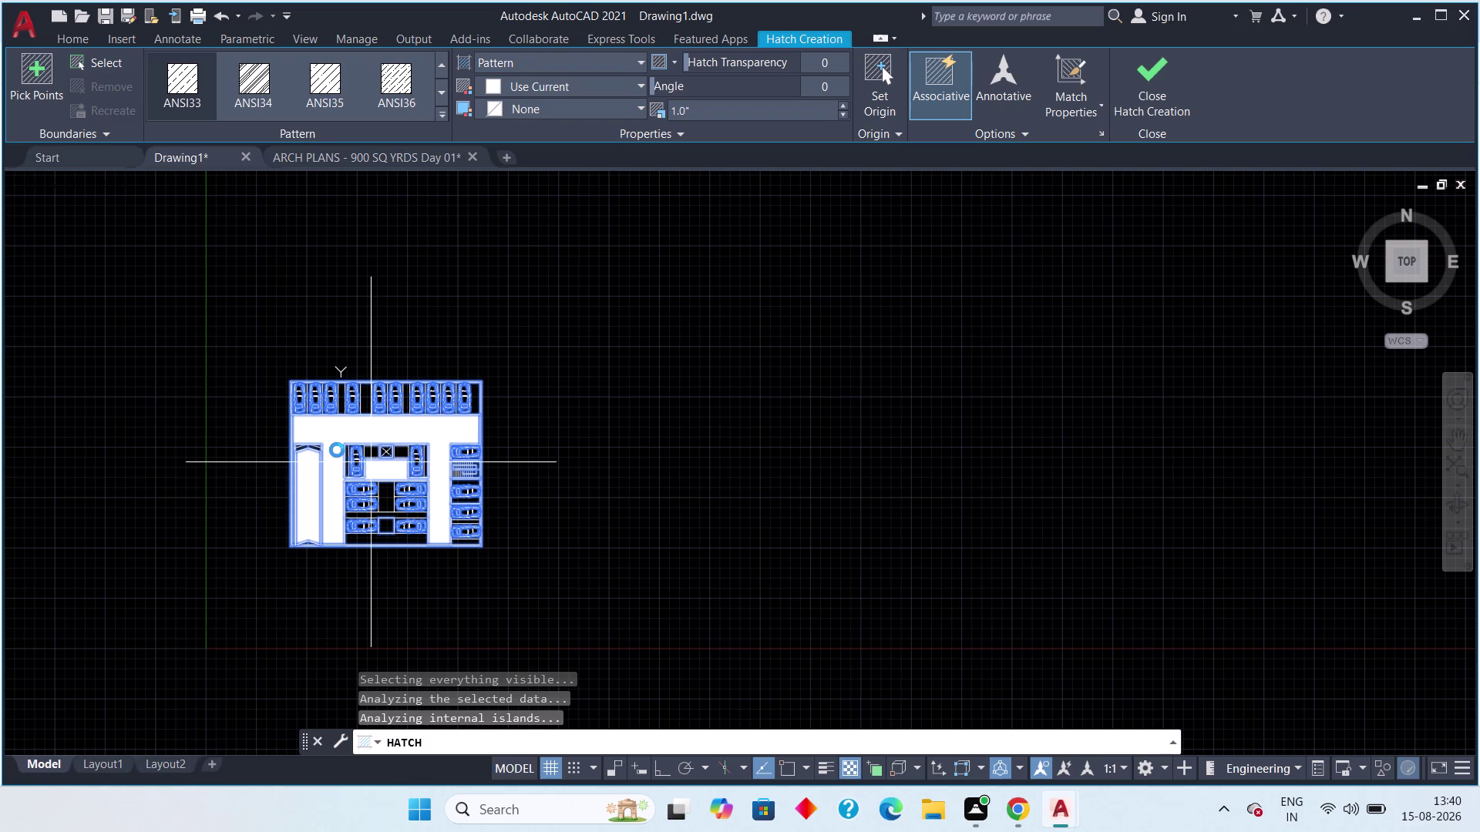
scroll(up, 3)
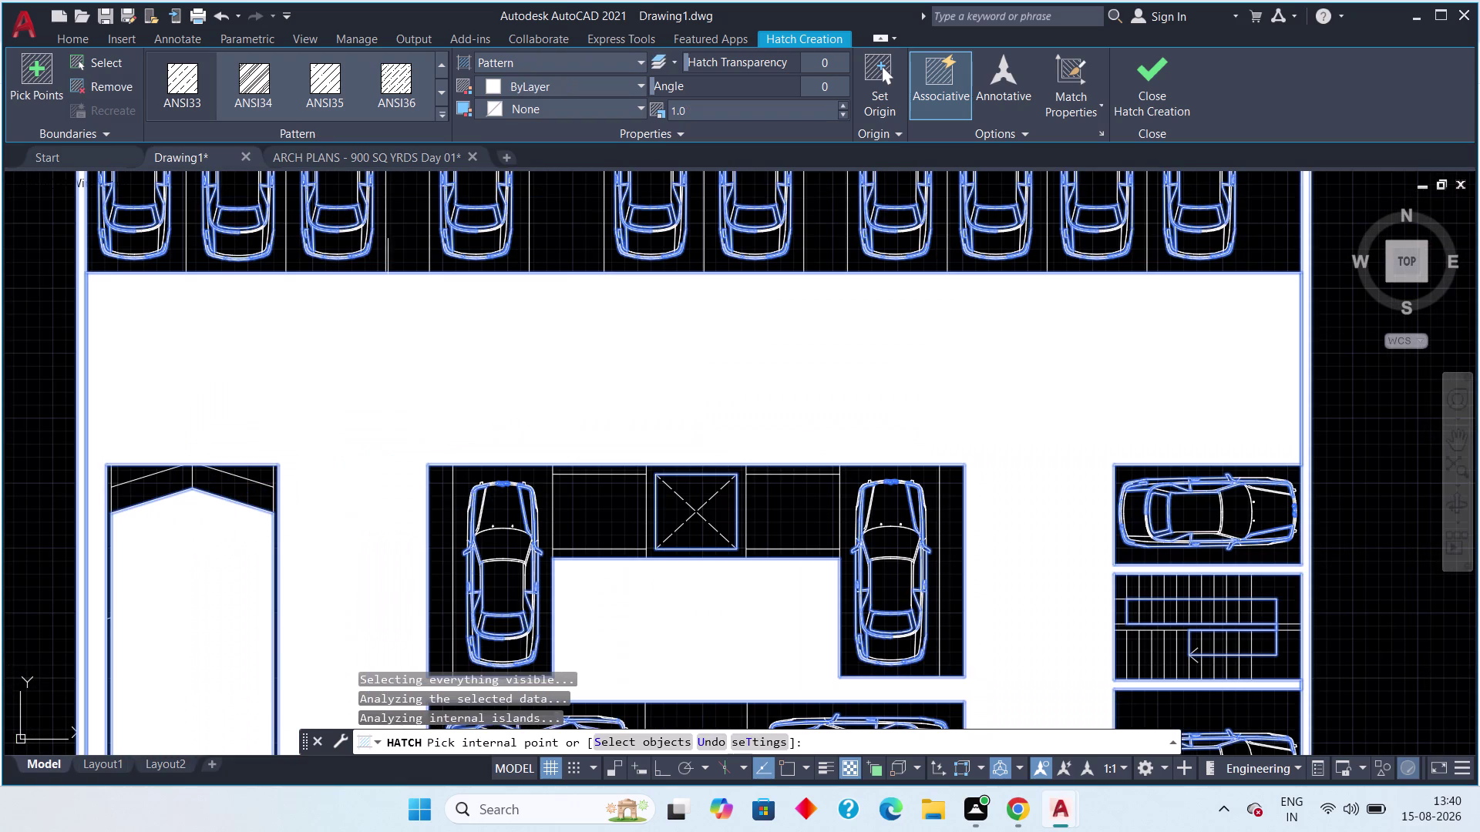
Cancel the unfinished hatch, then select the stray solid fill and delete it.
key(Escape)
key(Escape)
key(Escape)
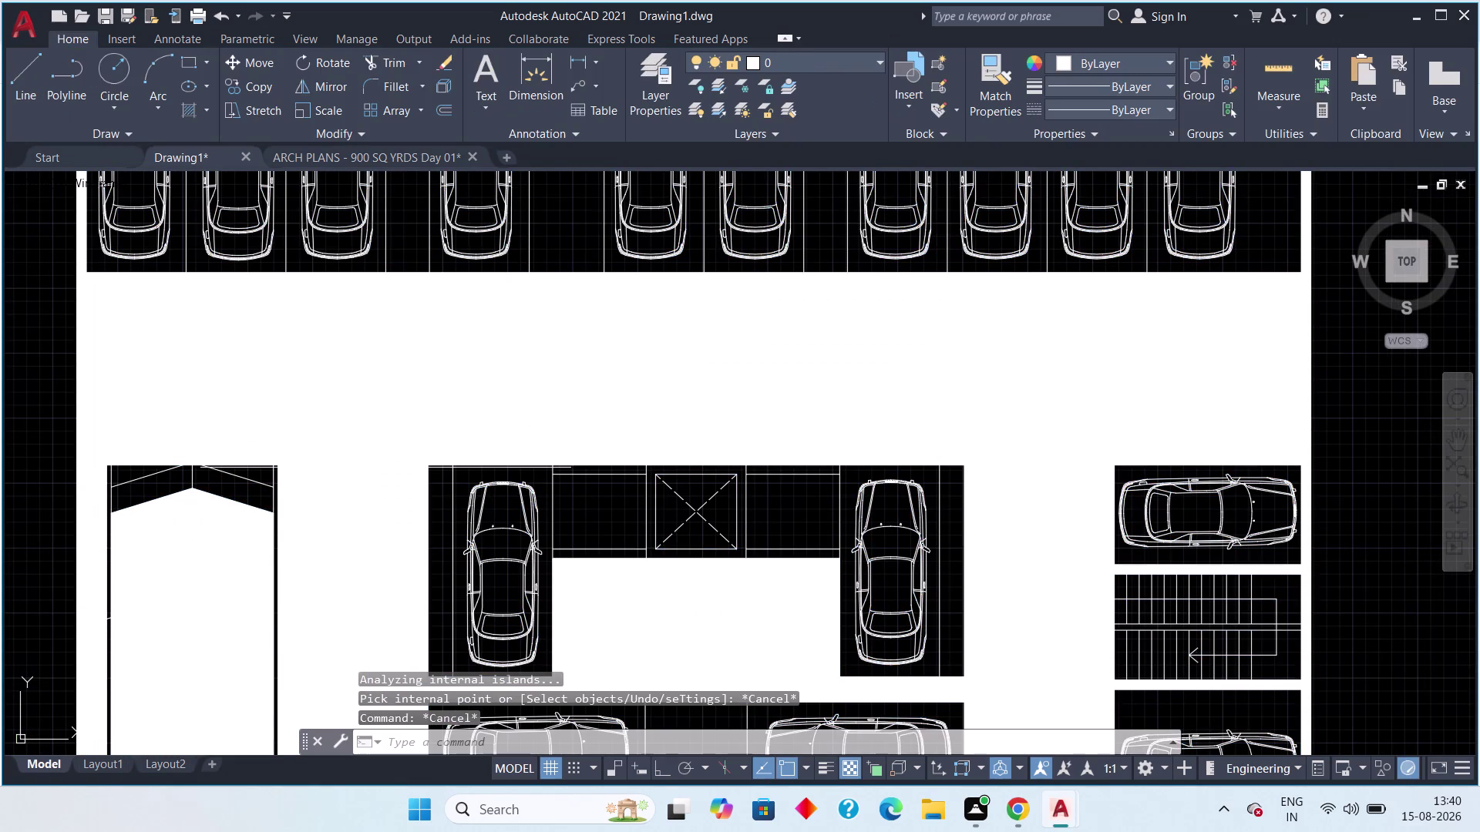
click(368, 405)
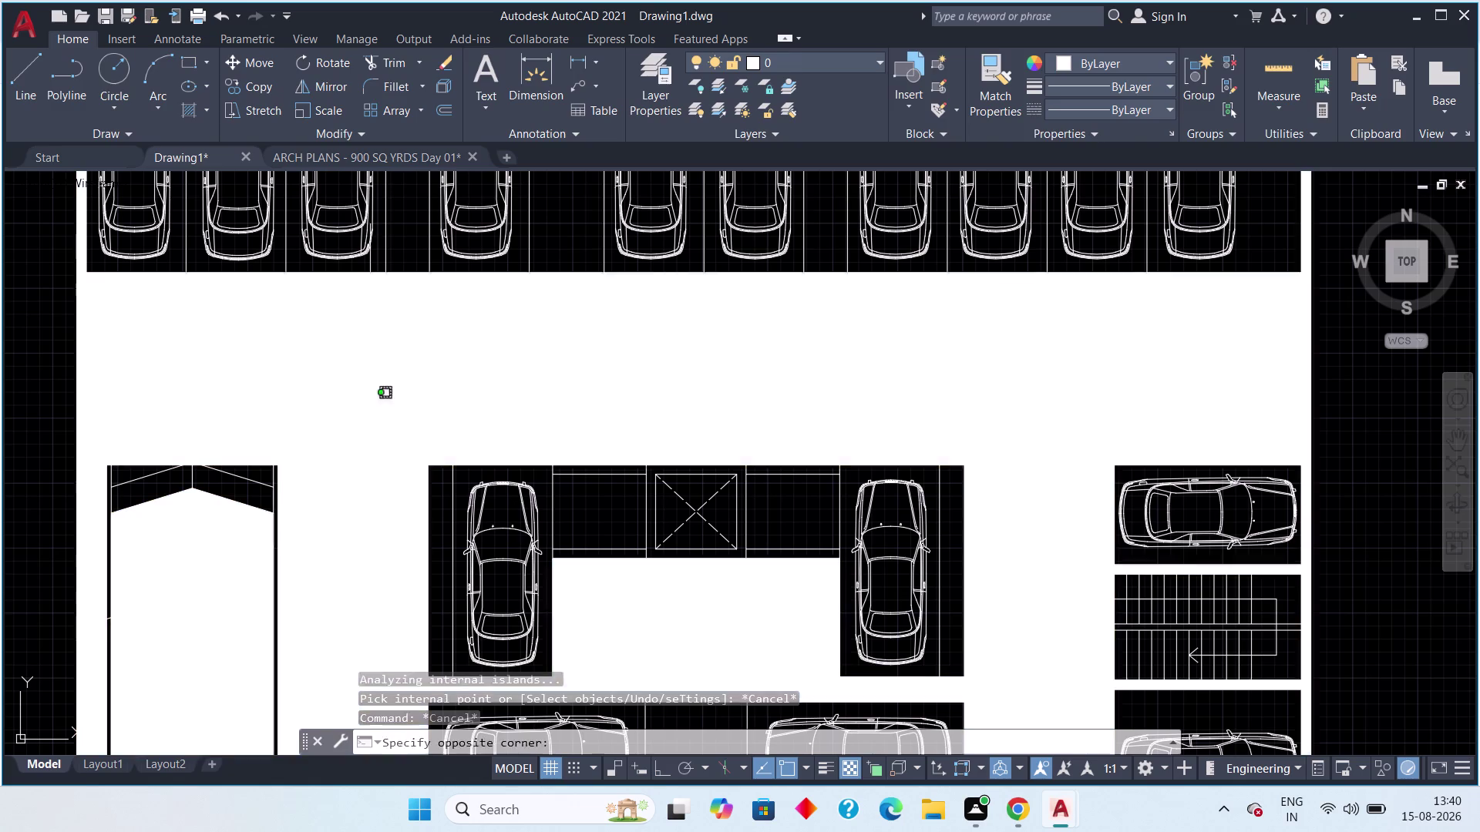
key(Delete)
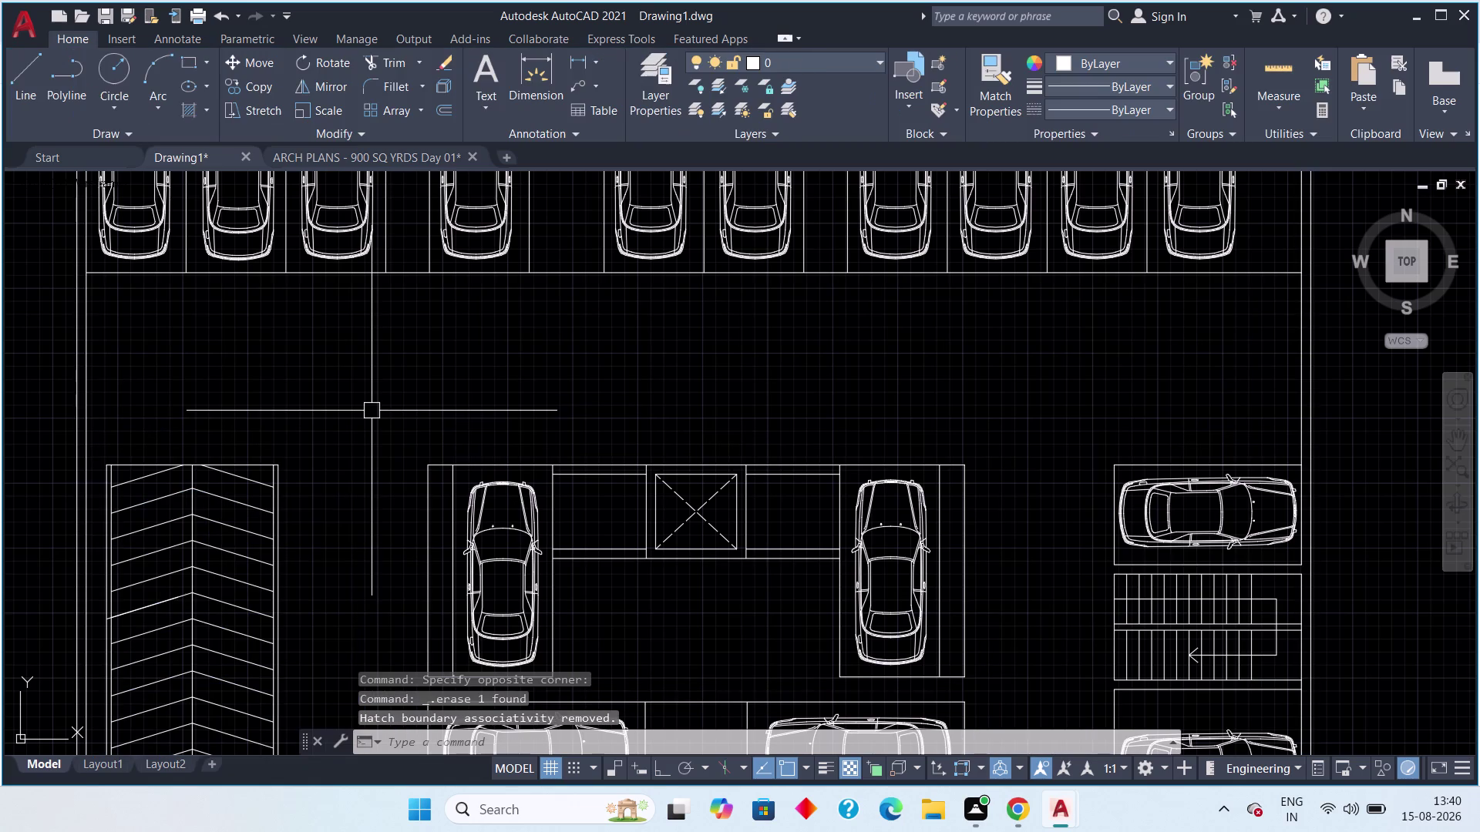
scroll(down, 3)
scroll(up, 3)
scroll(up, 3)
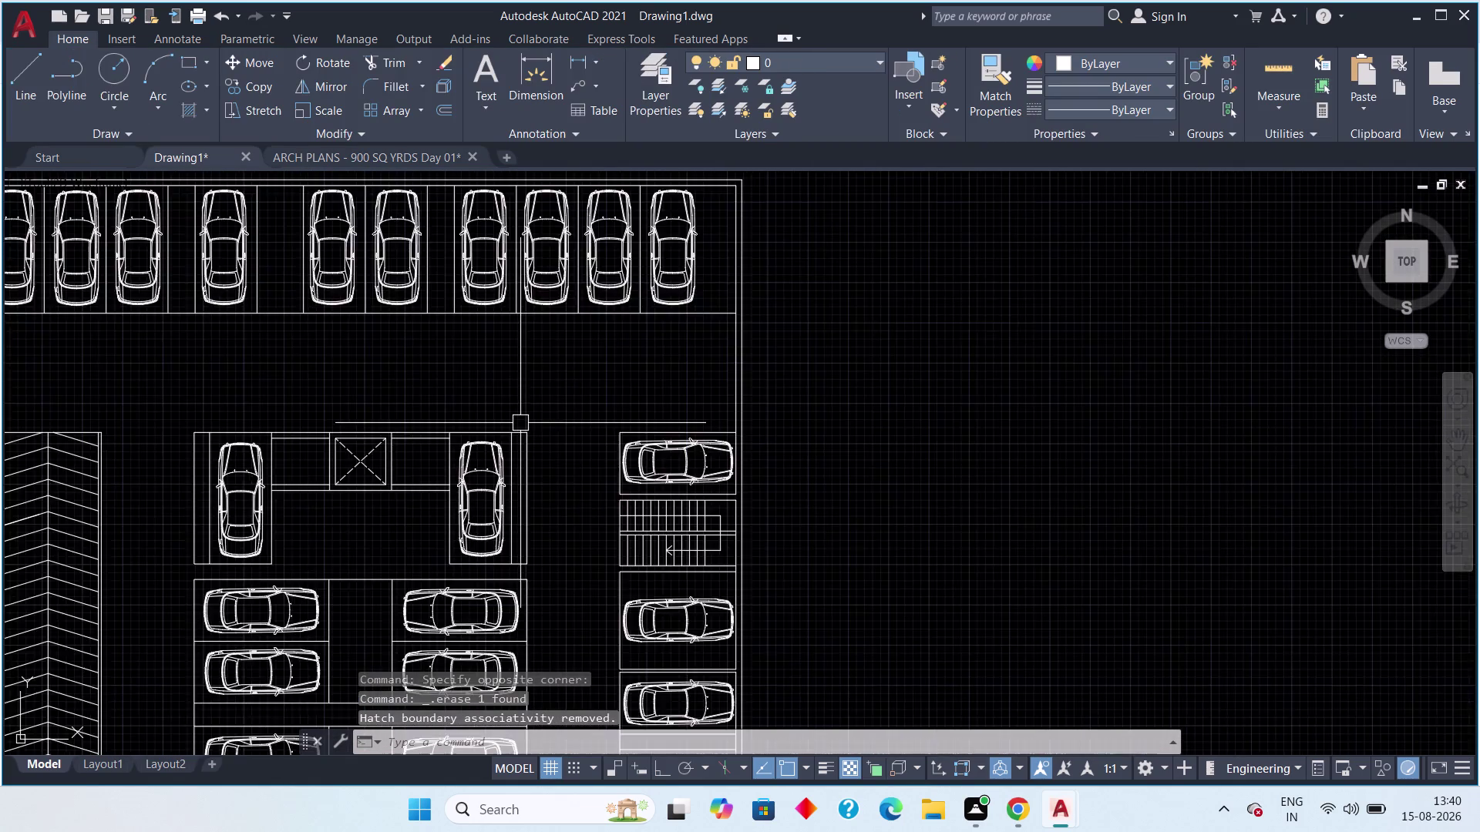
scroll(up, 3)
scroll(down, 3)
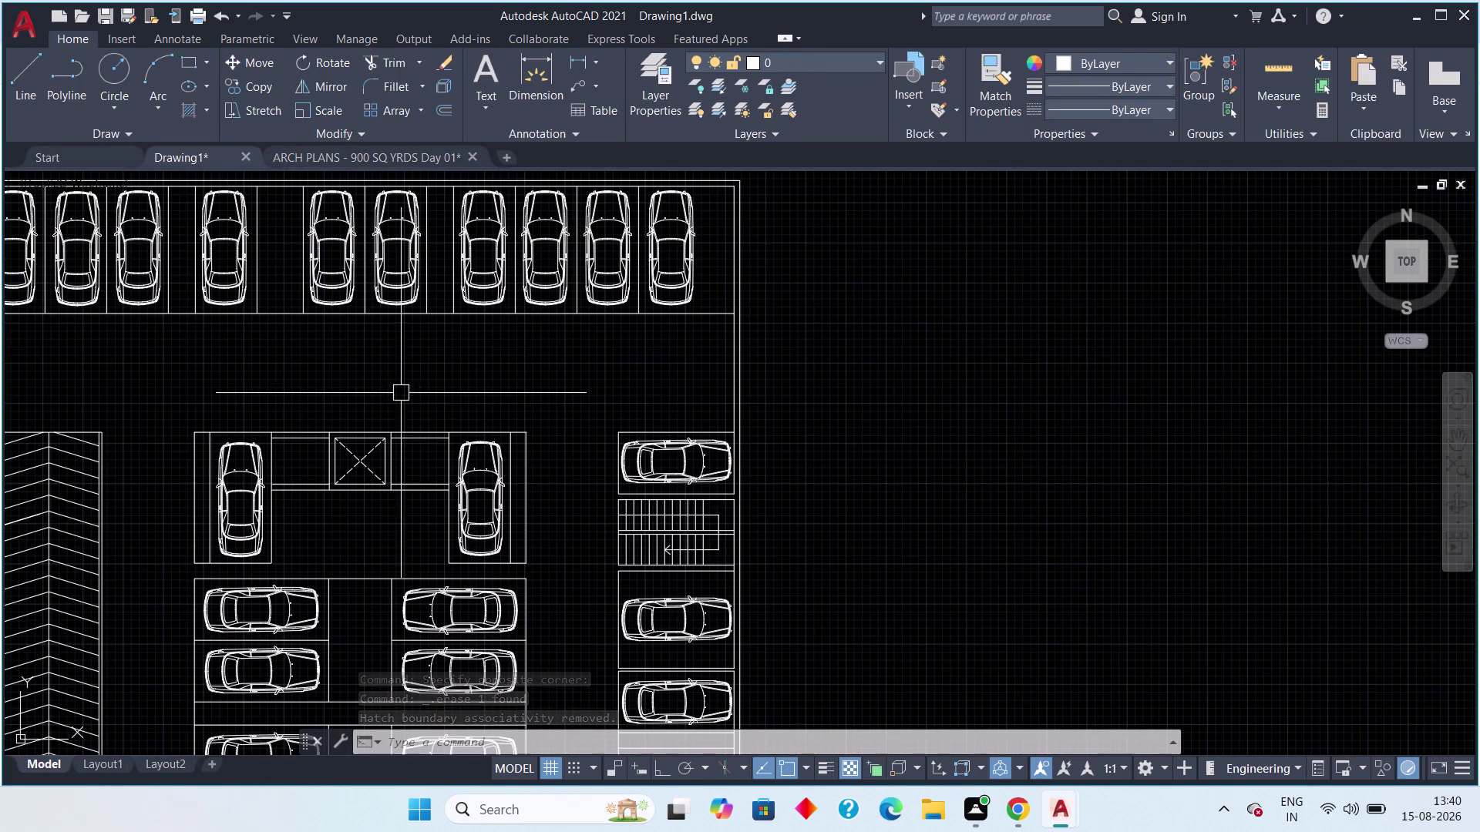
middle_drag(400, 393, 331, 375)
key(Escape)
key(Escape)
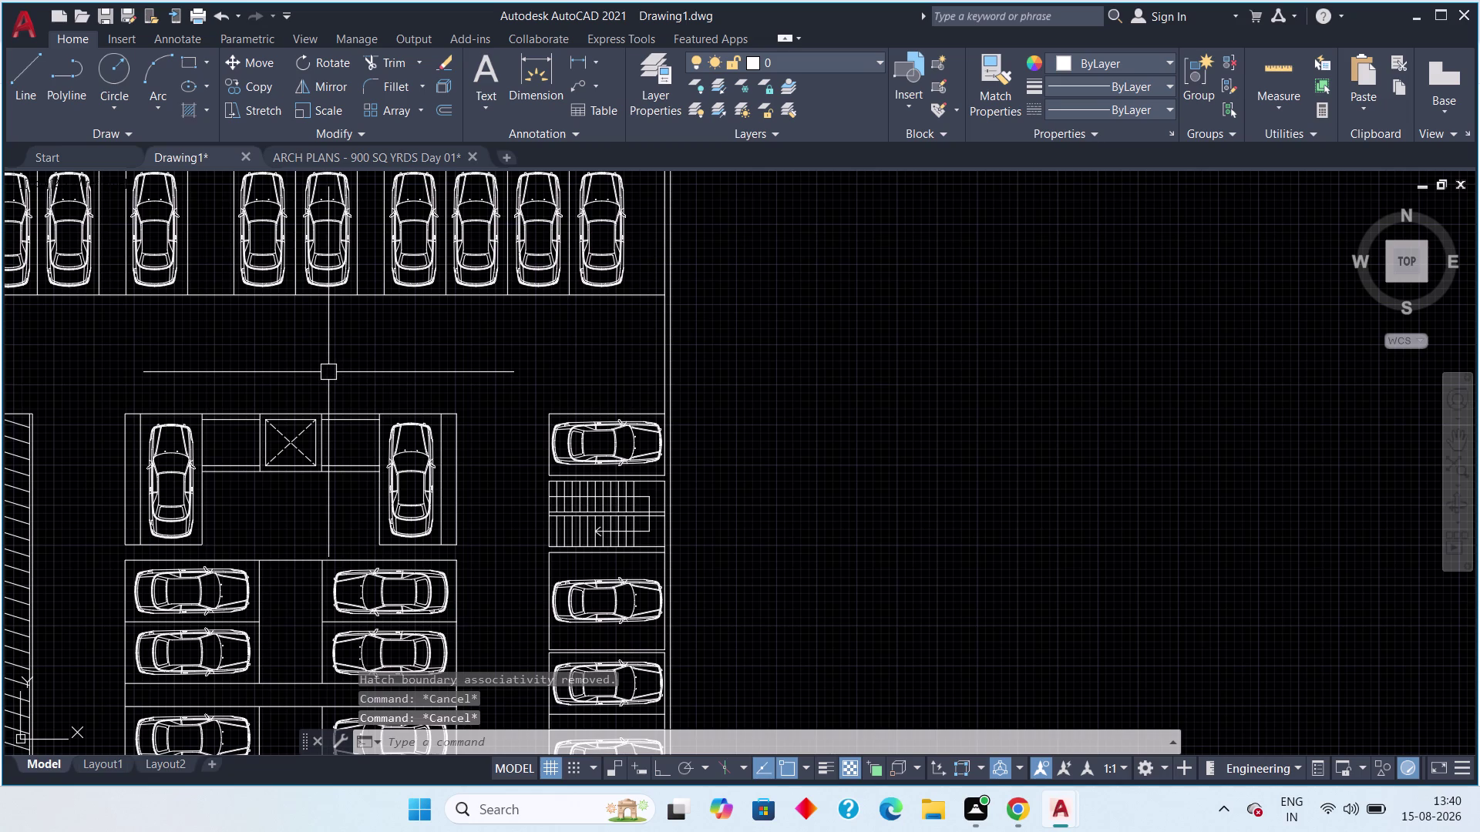
scroll(down, 3)
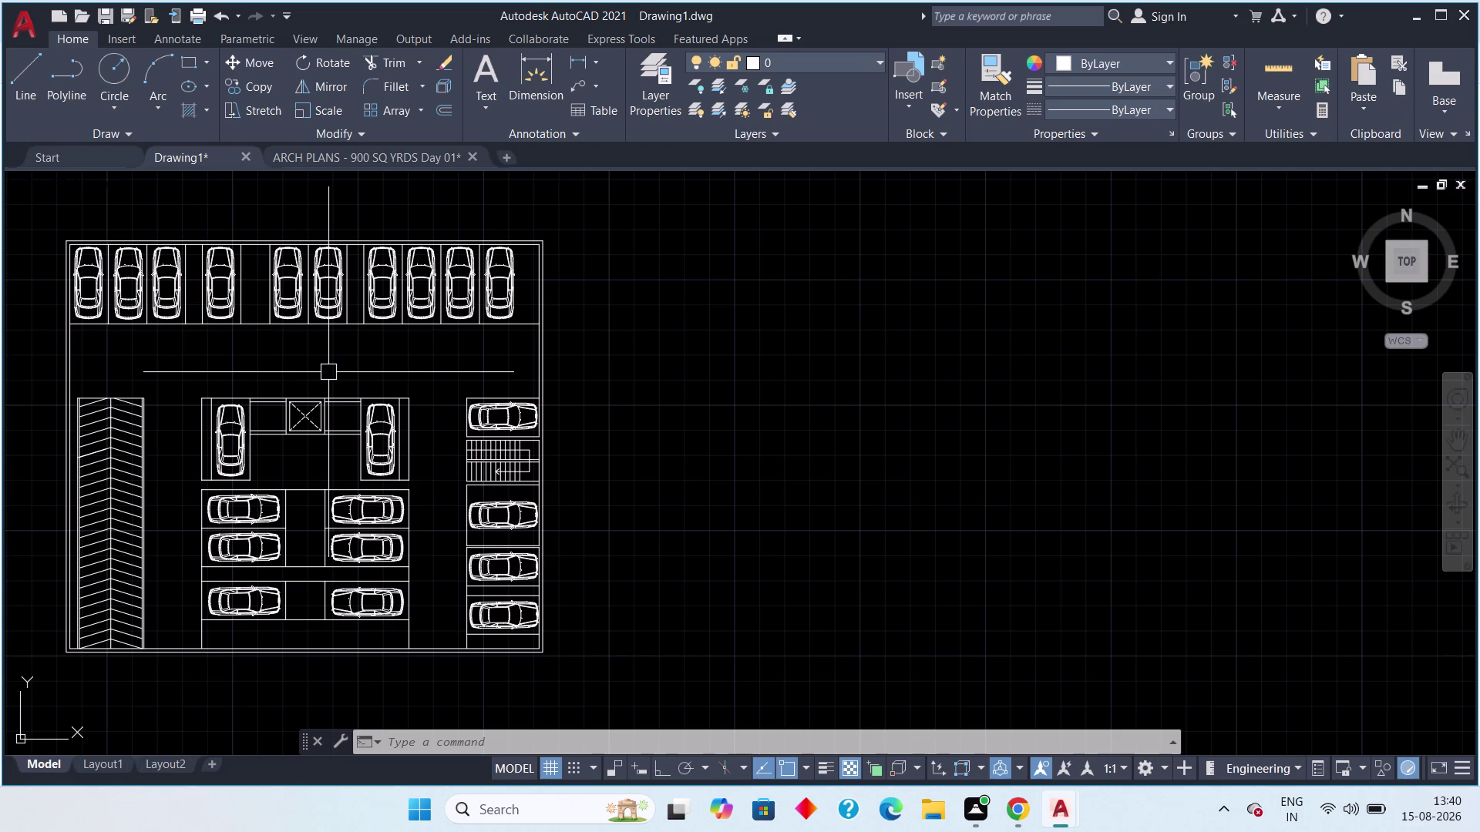
middle_drag(323, 373, 332, 373)
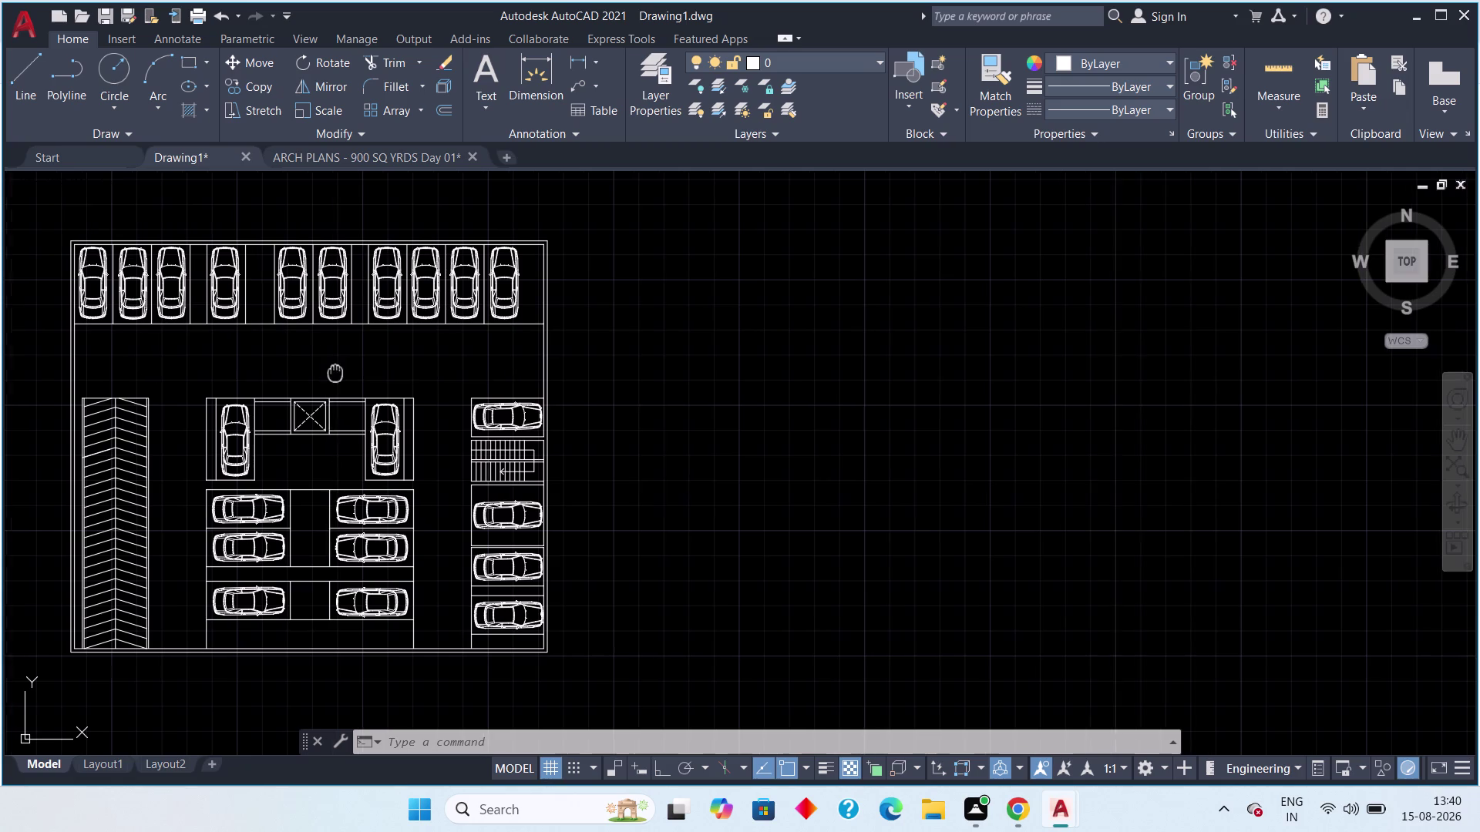
middle_drag(332, 373, 455, 357)
middle_drag(435, 359, 476, 352)
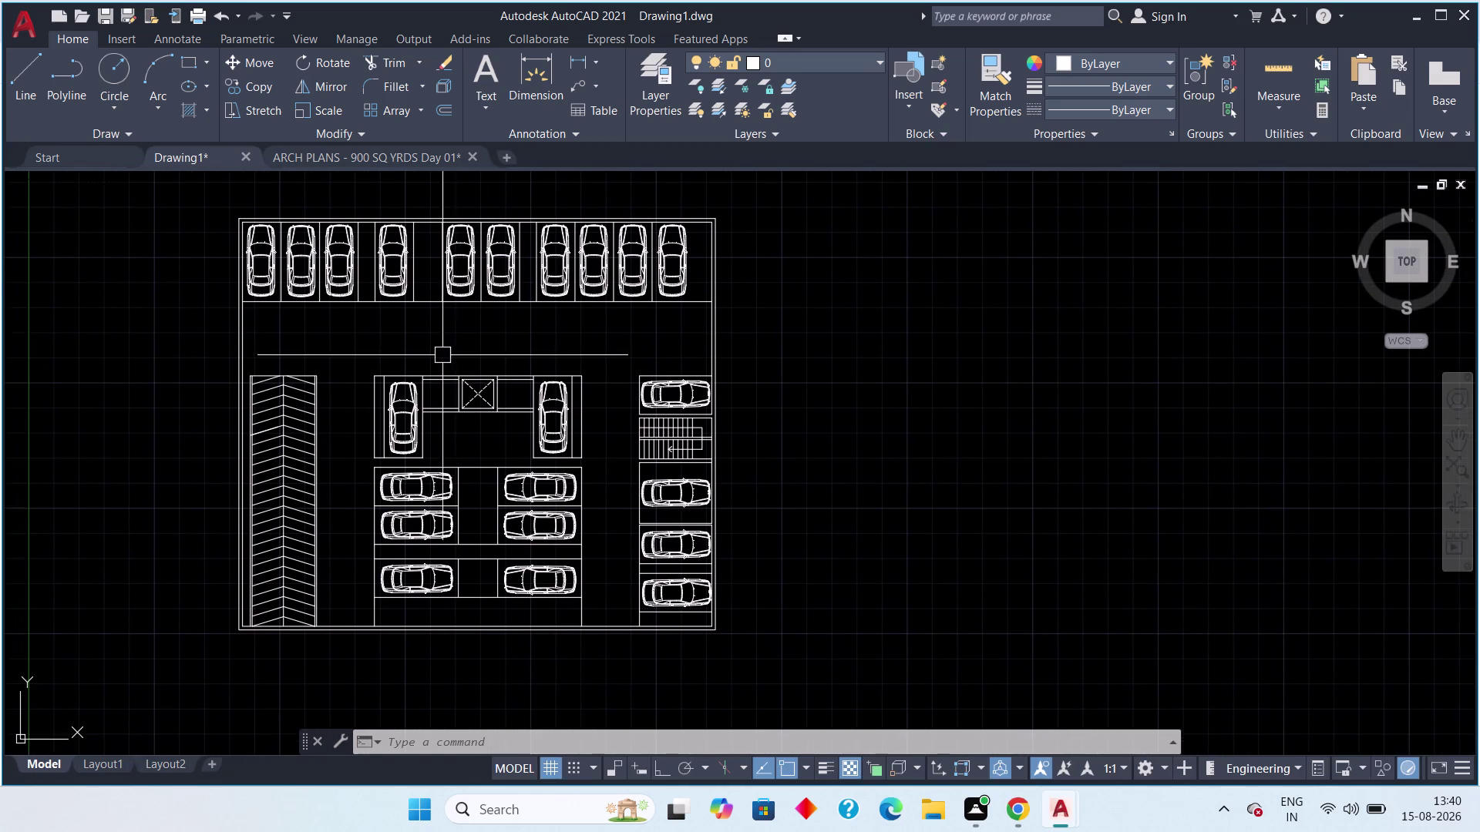
scroll(down, 3)
middle_drag(459, 346, 498, 341)
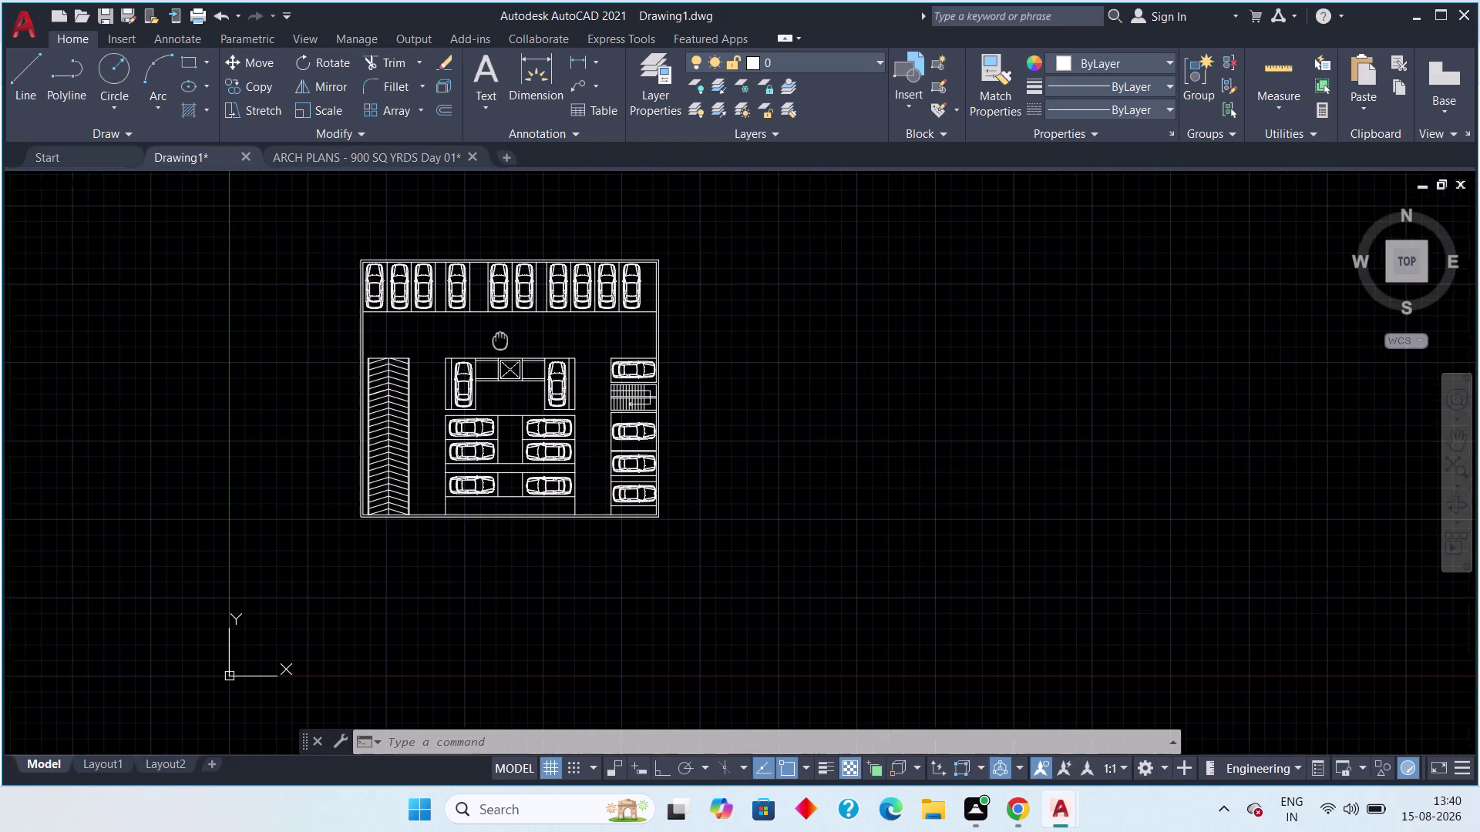
middle_drag(497, 341, 577, 344)
scroll(up, 3)
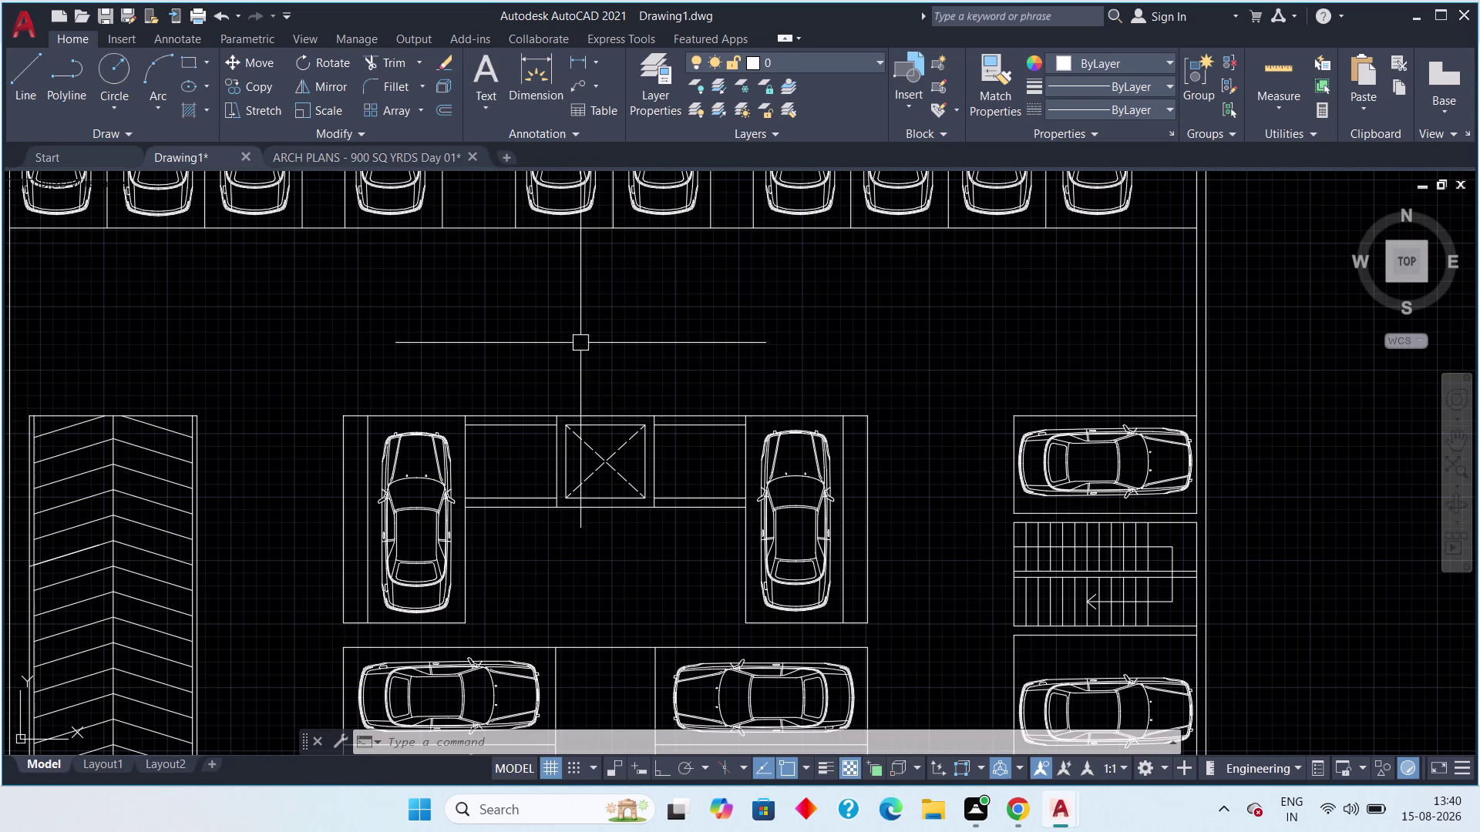
scroll(up, 3)
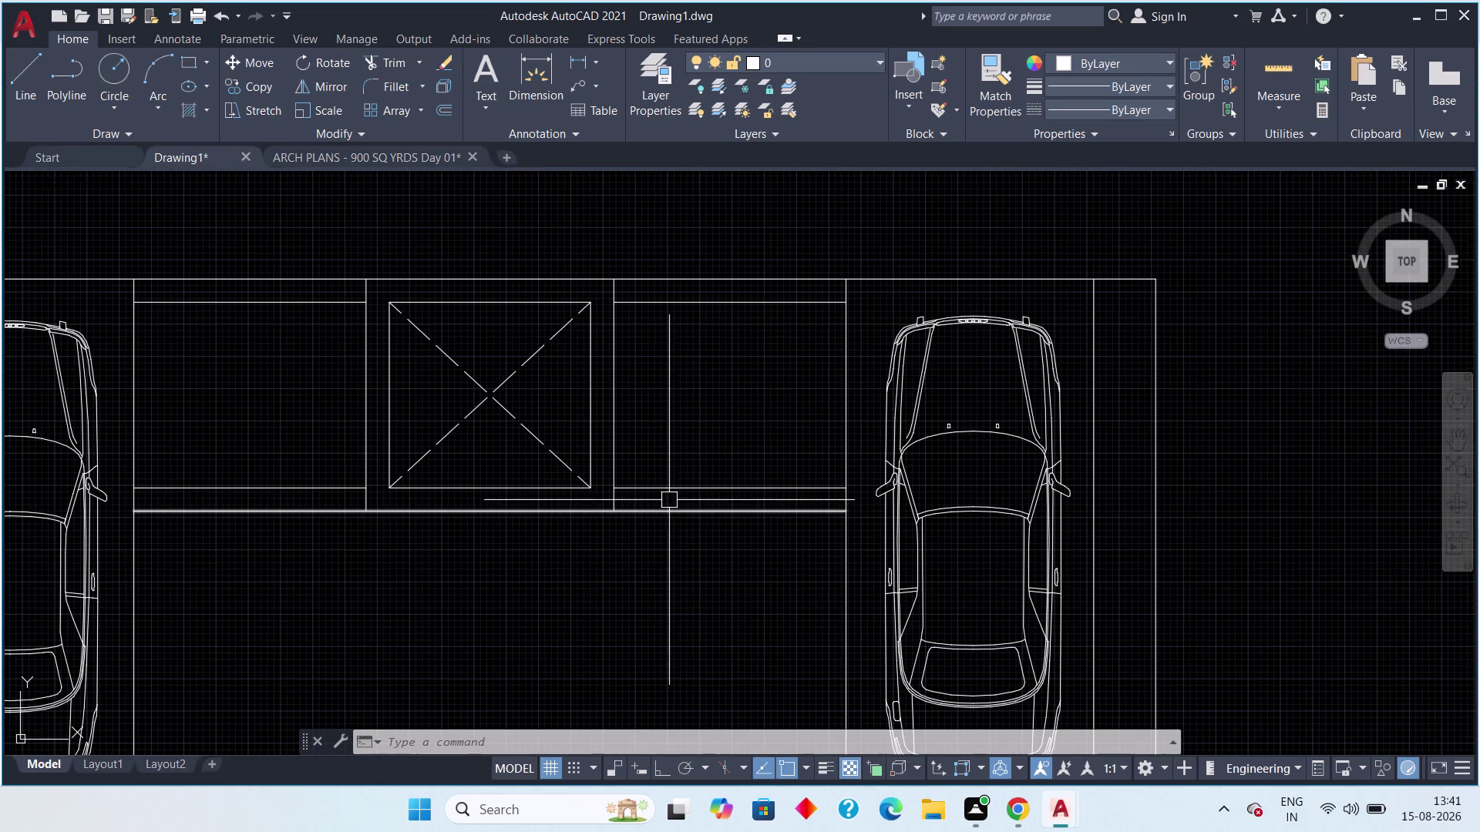
click(192, 152)
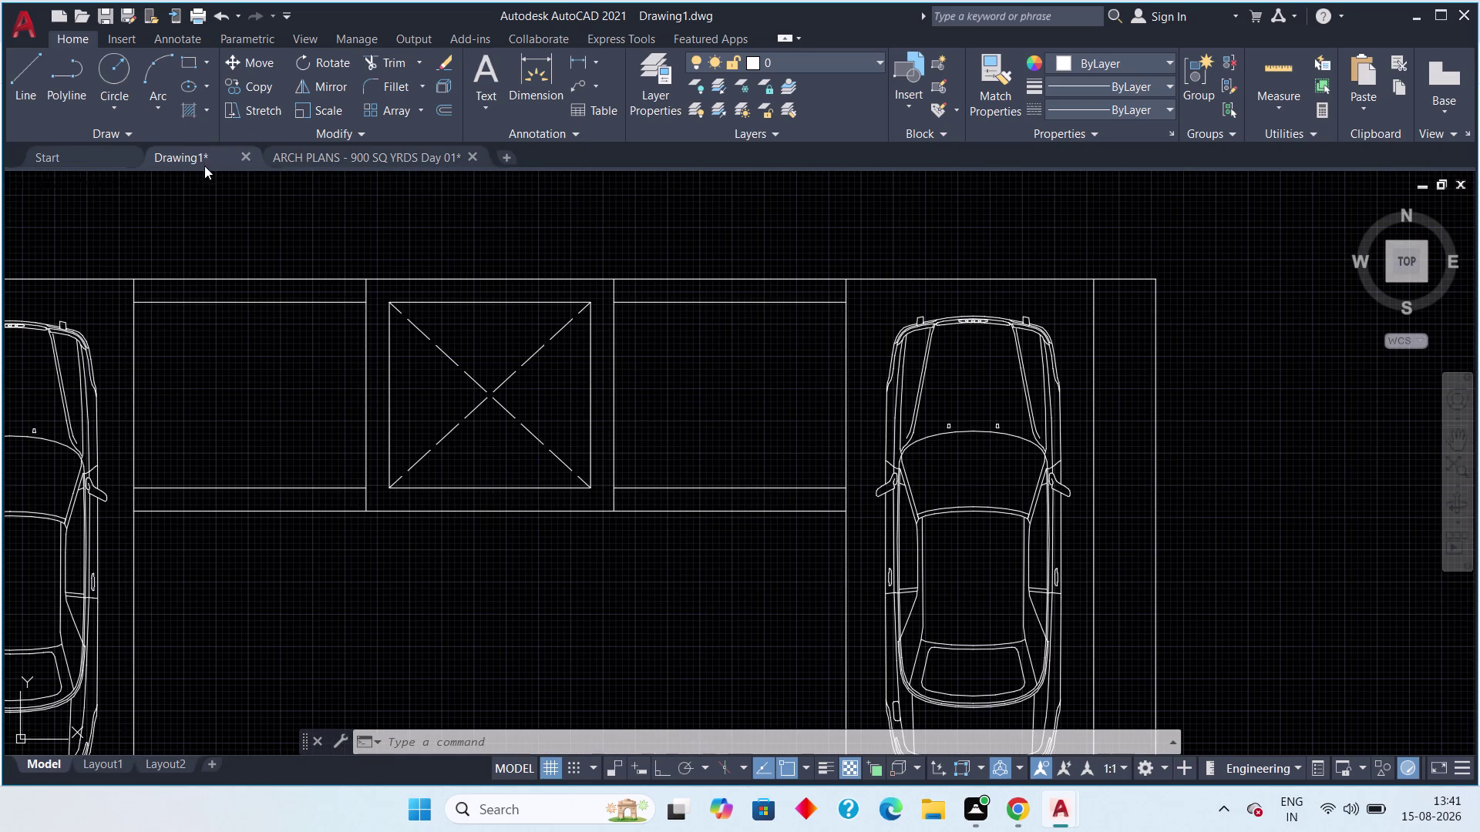
click(186, 168)
click(182, 159)
click(322, 148)
scroll(down, 3)
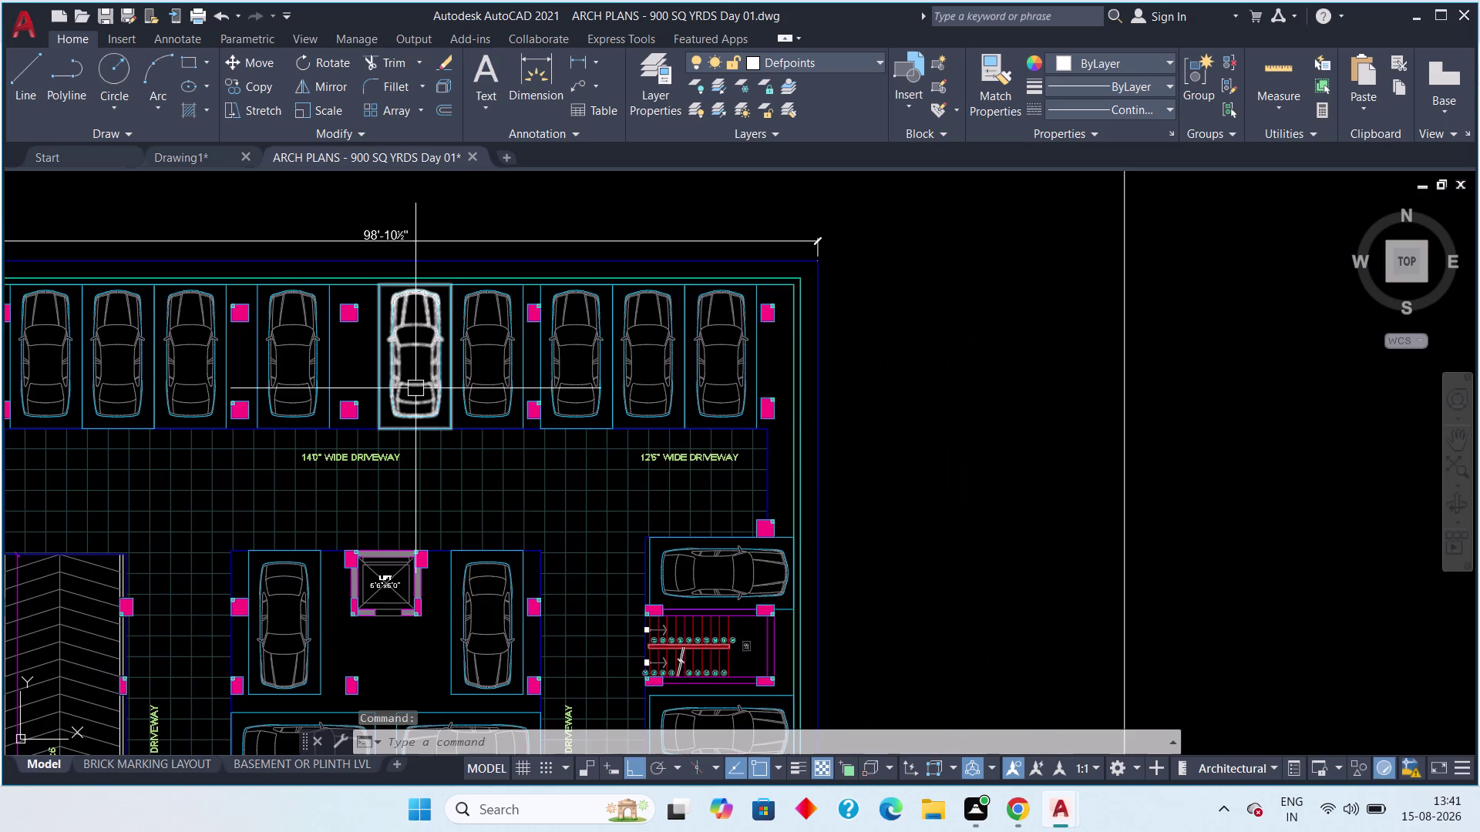
middle_drag(416, 388, 409, 298)
click(189, 150)
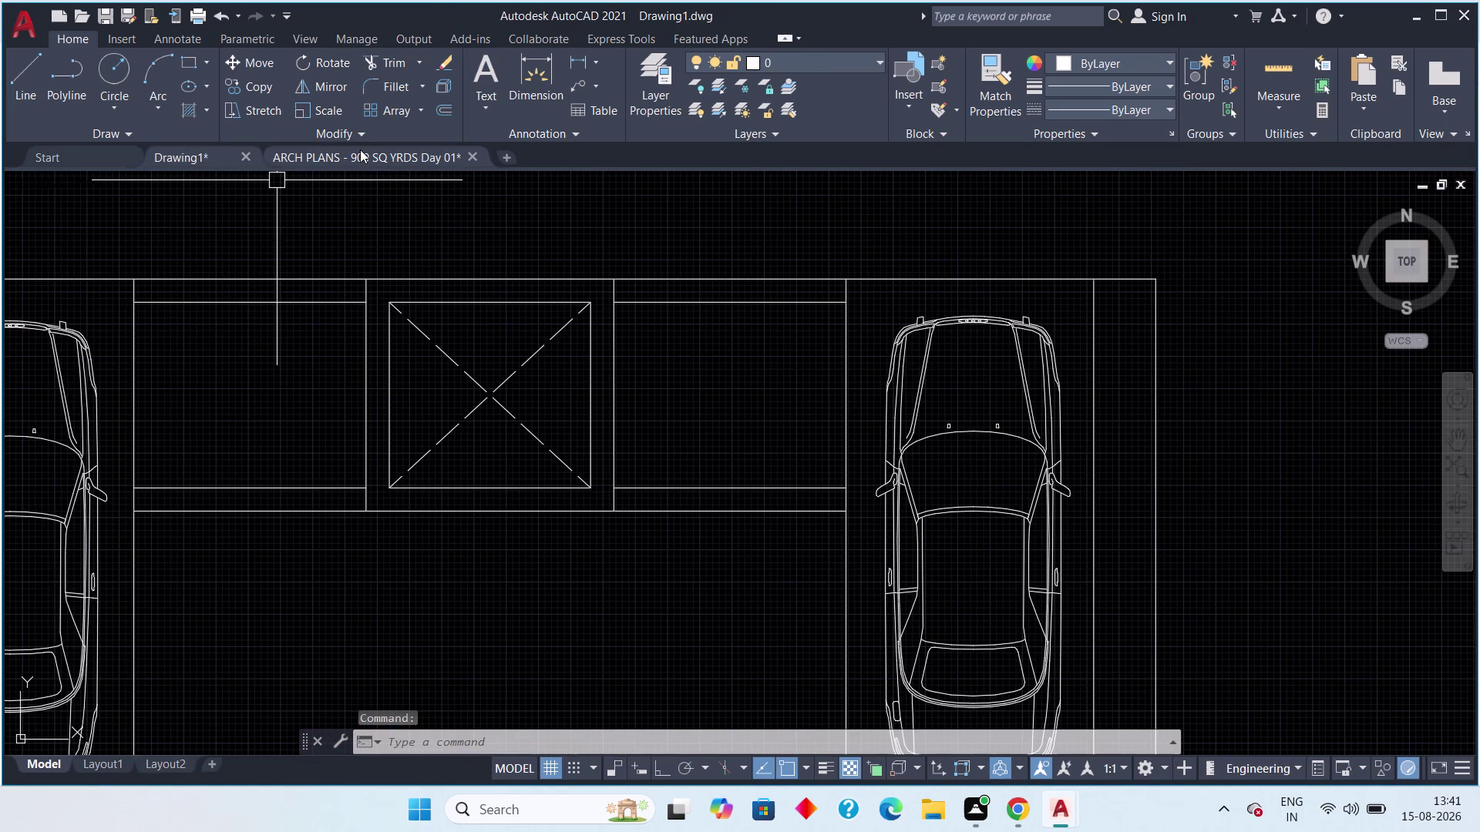
click(360, 150)
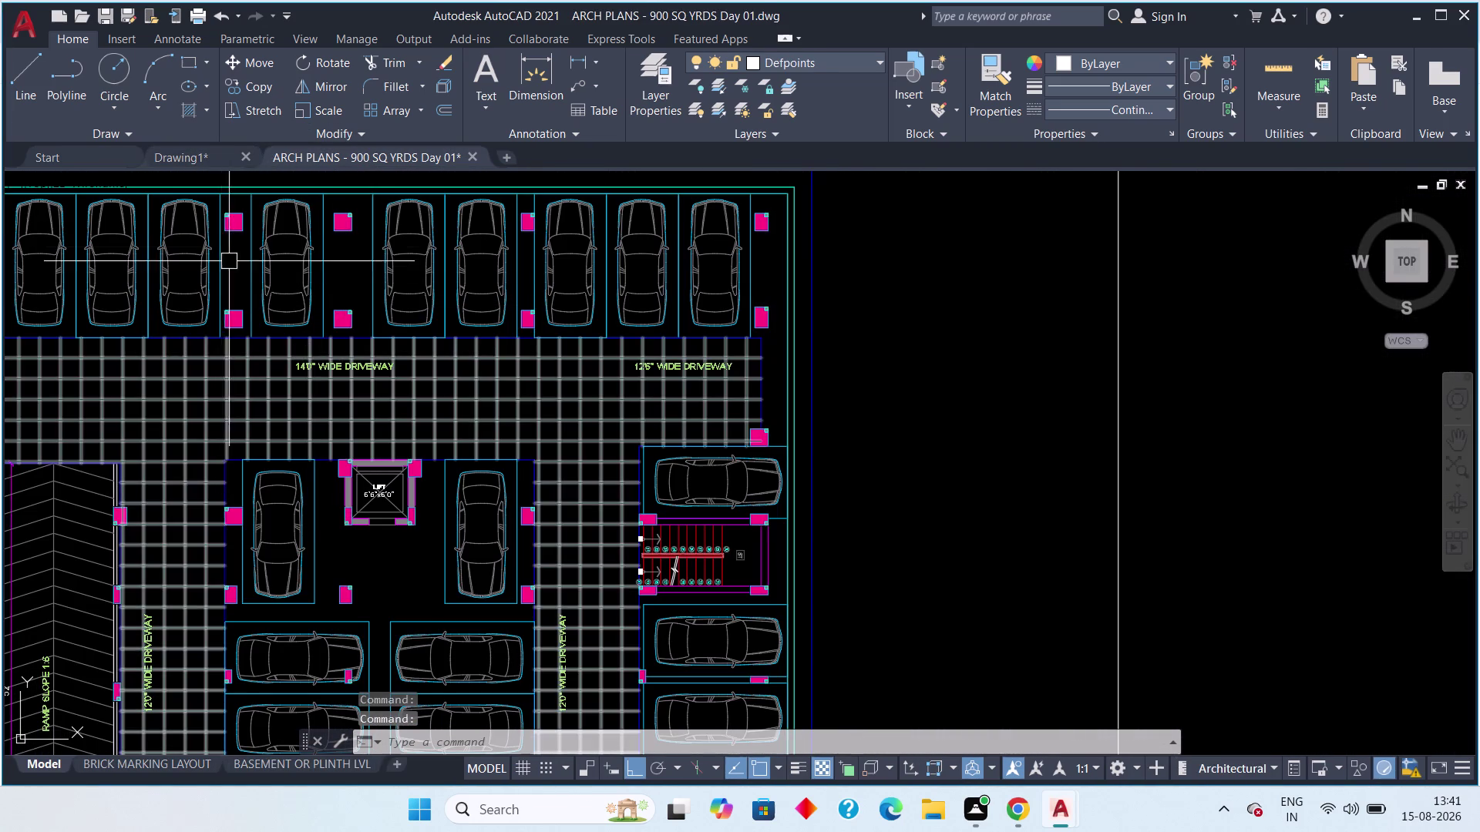
click(193, 155)
middle_drag(271, 407, 271, 403)
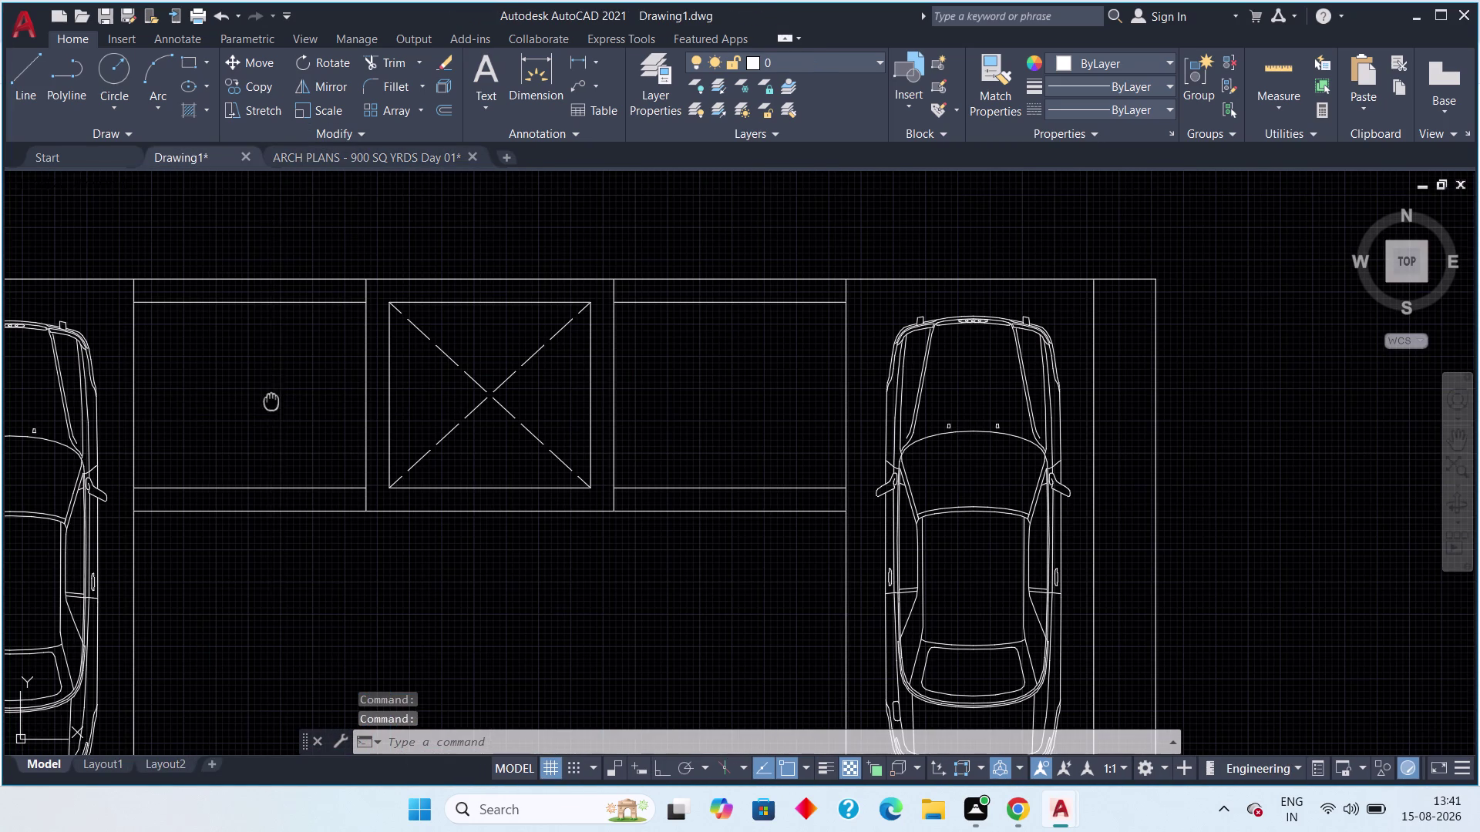
middle_drag(272, 403, 275, 378)
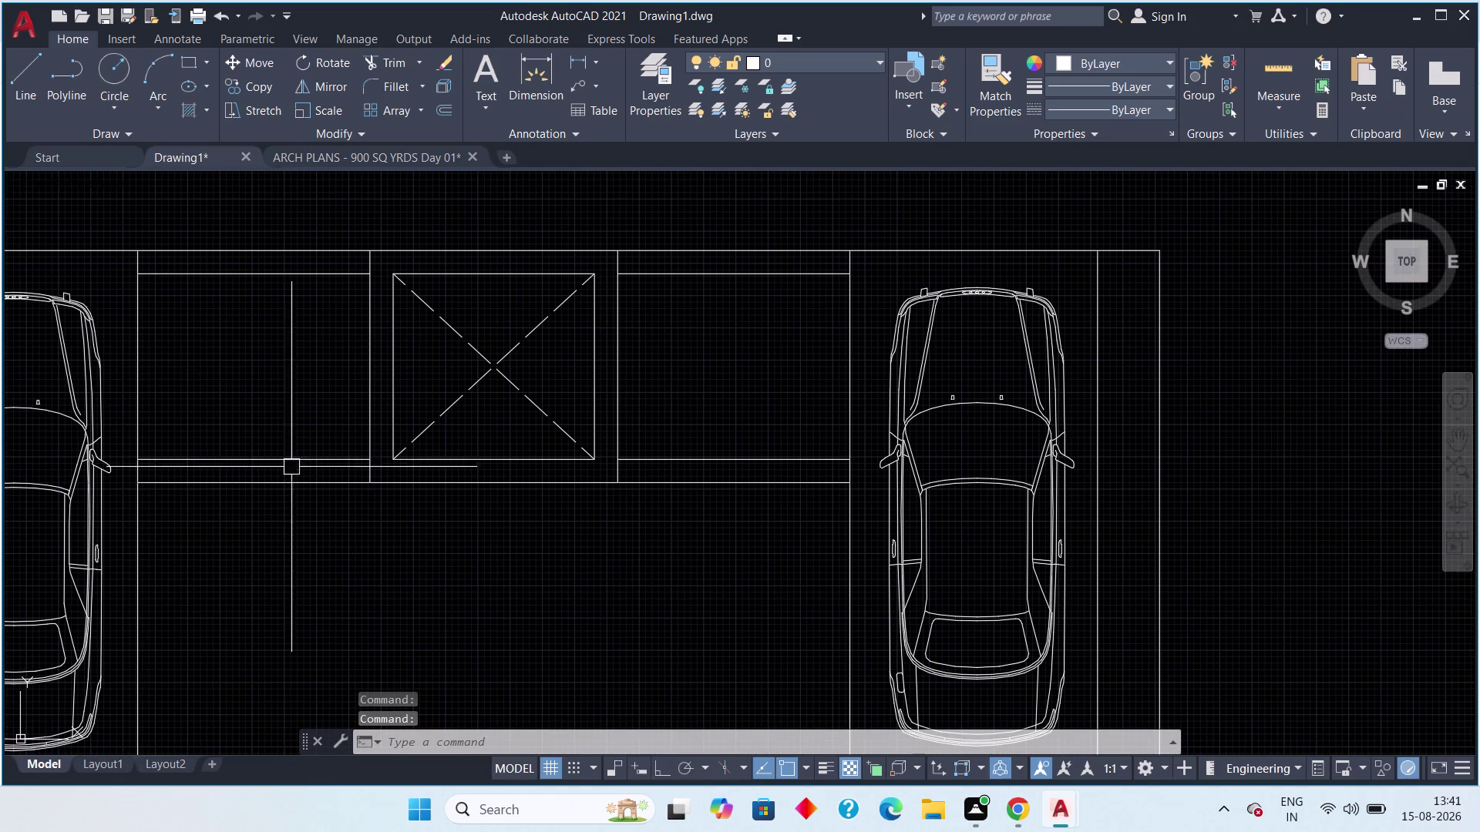
text(tr)
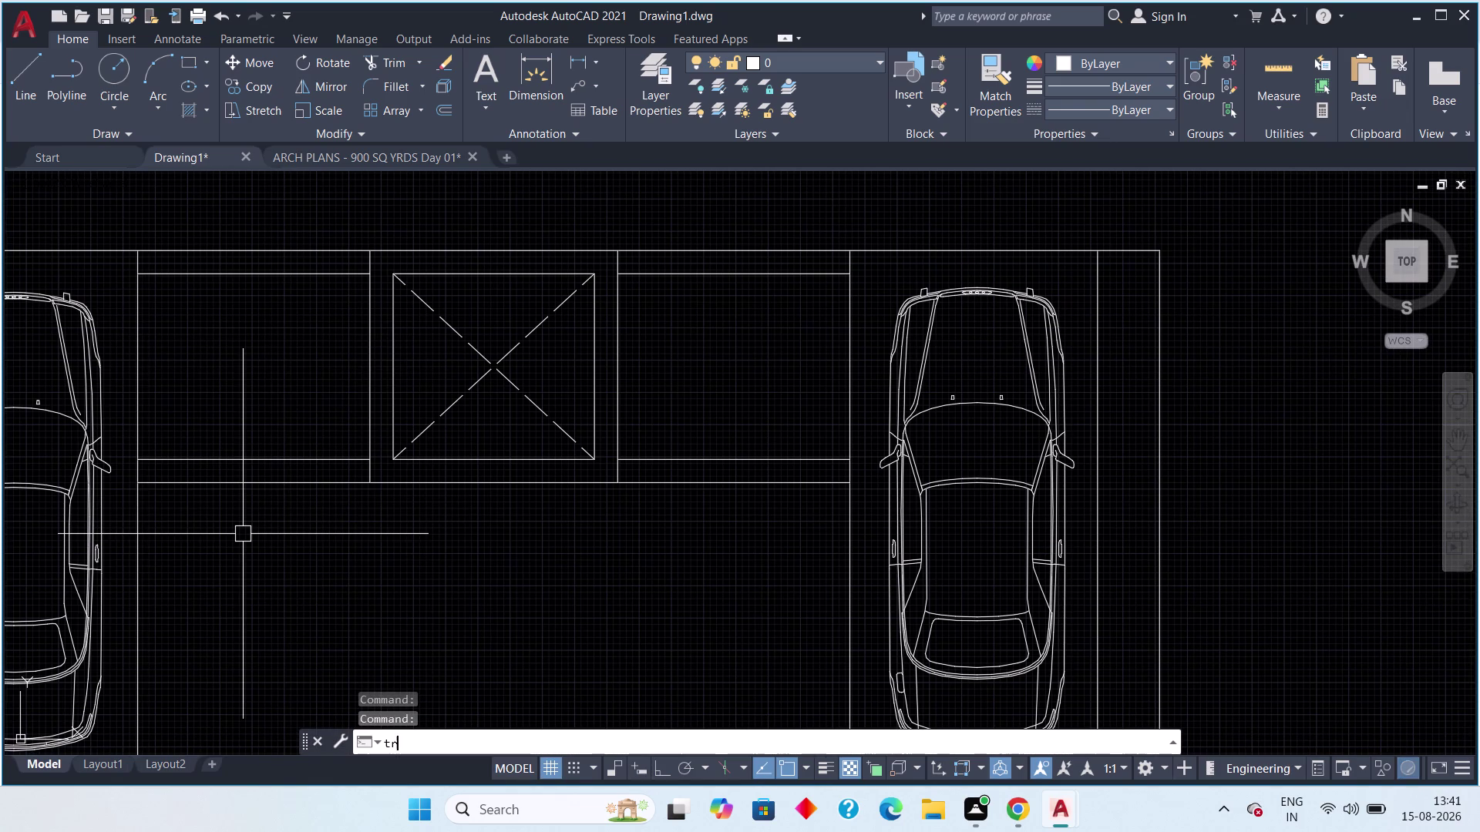
Fence-trim the extra horizontal lines beneath the lift and neighbouring bays.
key(space)
click(249, 432)
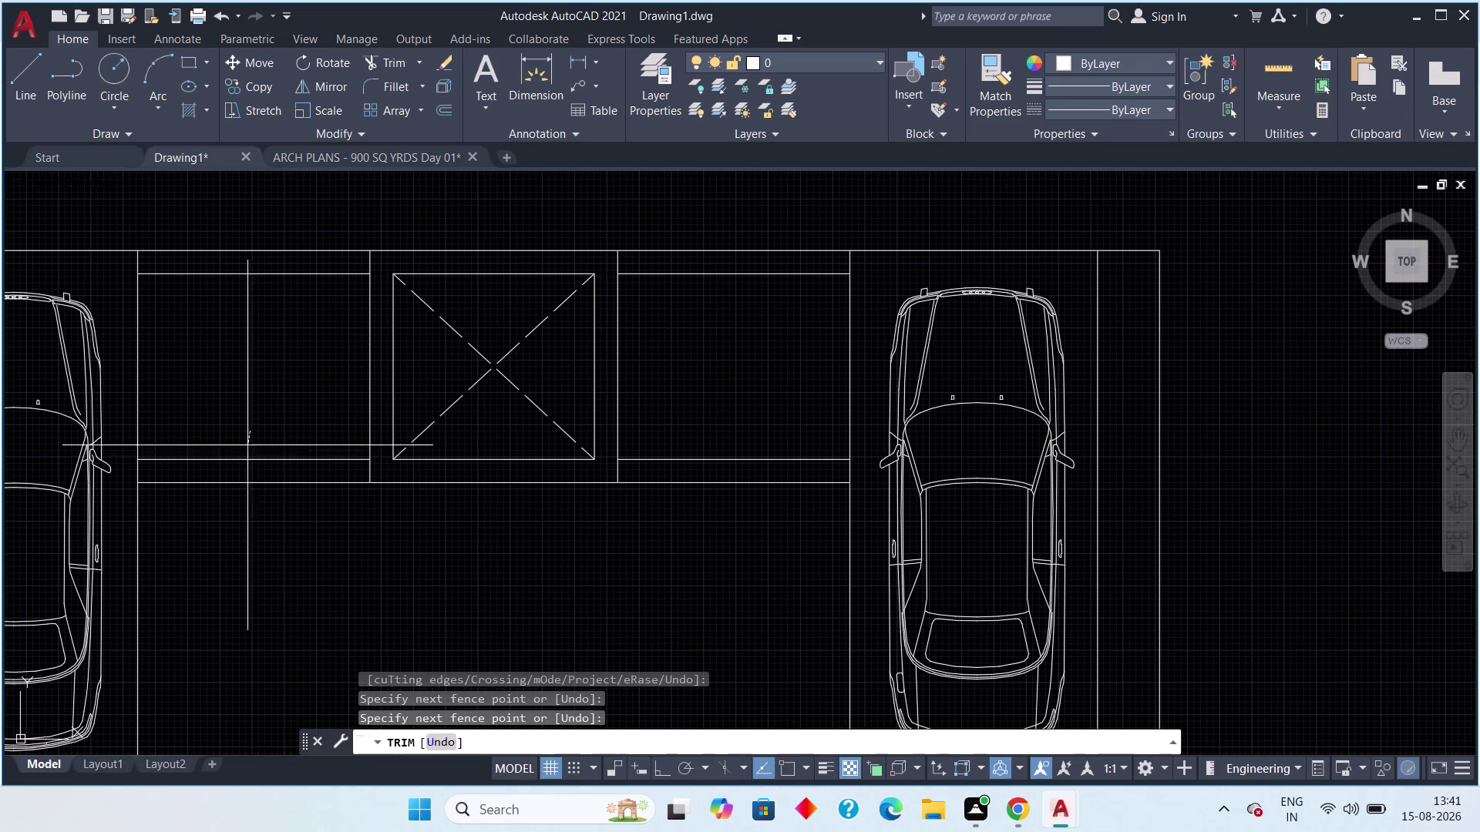
click(226, 543)
drag(679, 429, 683, 441)
click(690, 520)
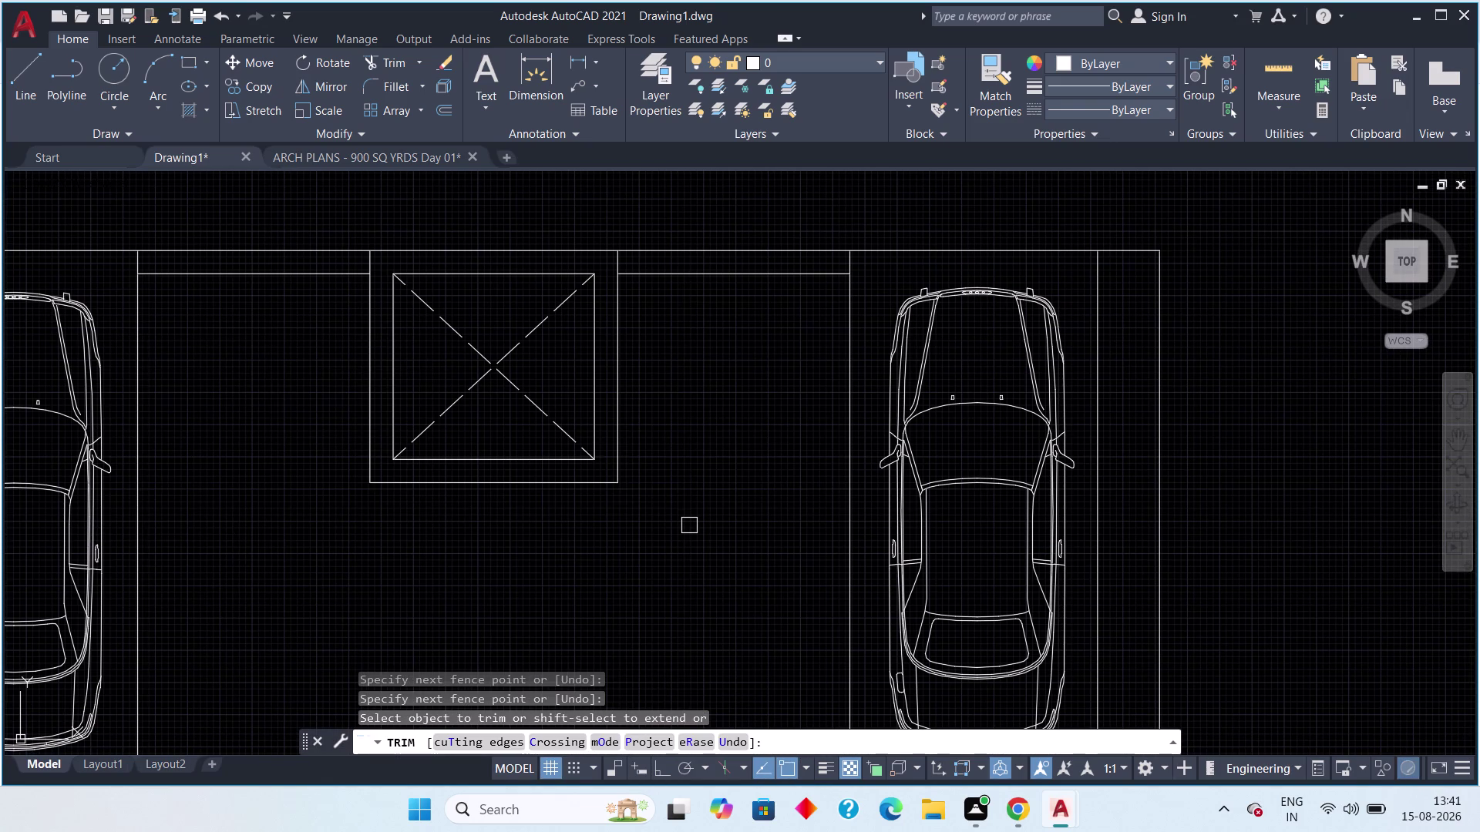
key(Escape)
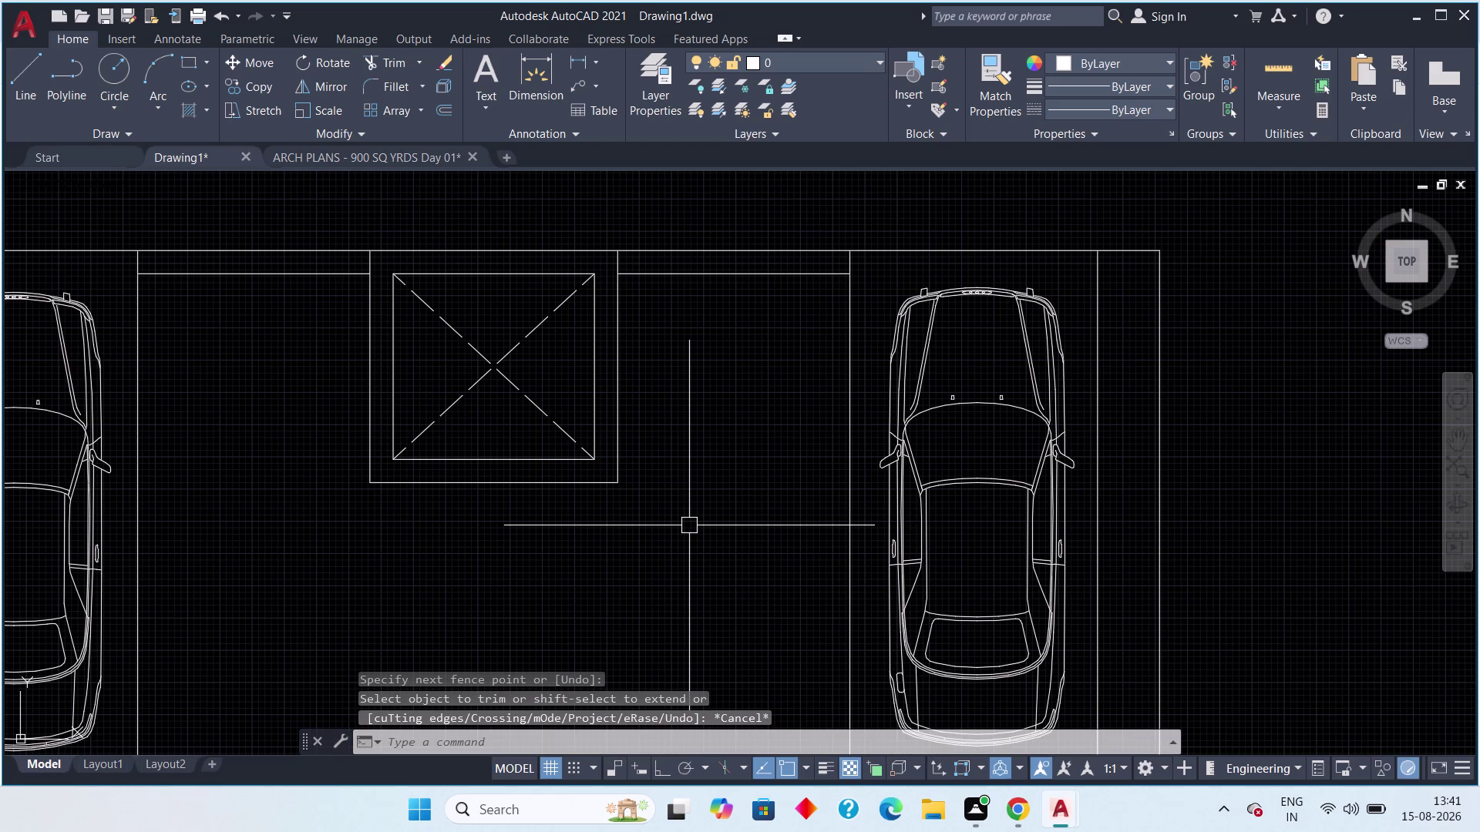
click(1353, 798)
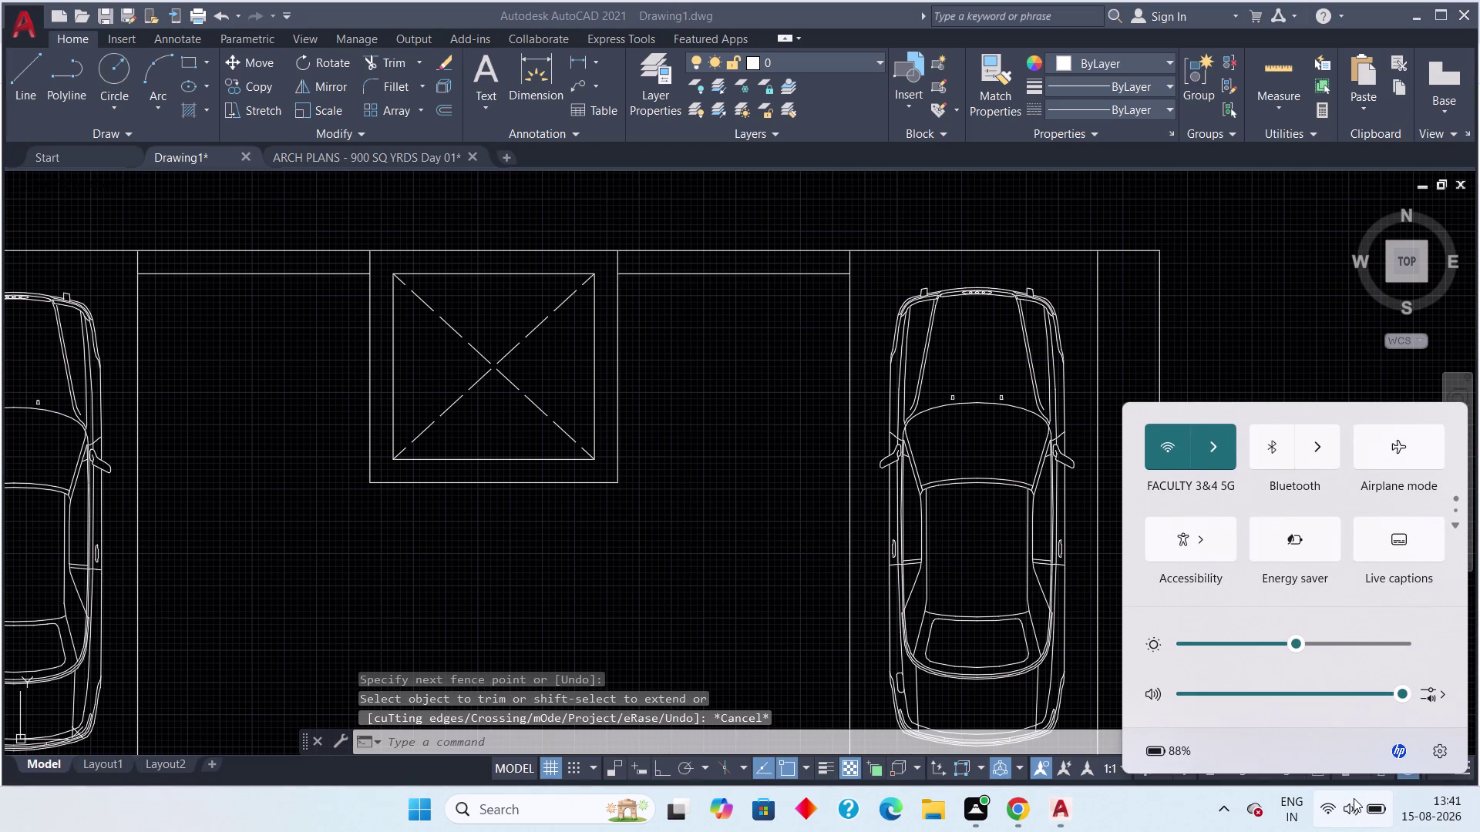
click(1354, 798)
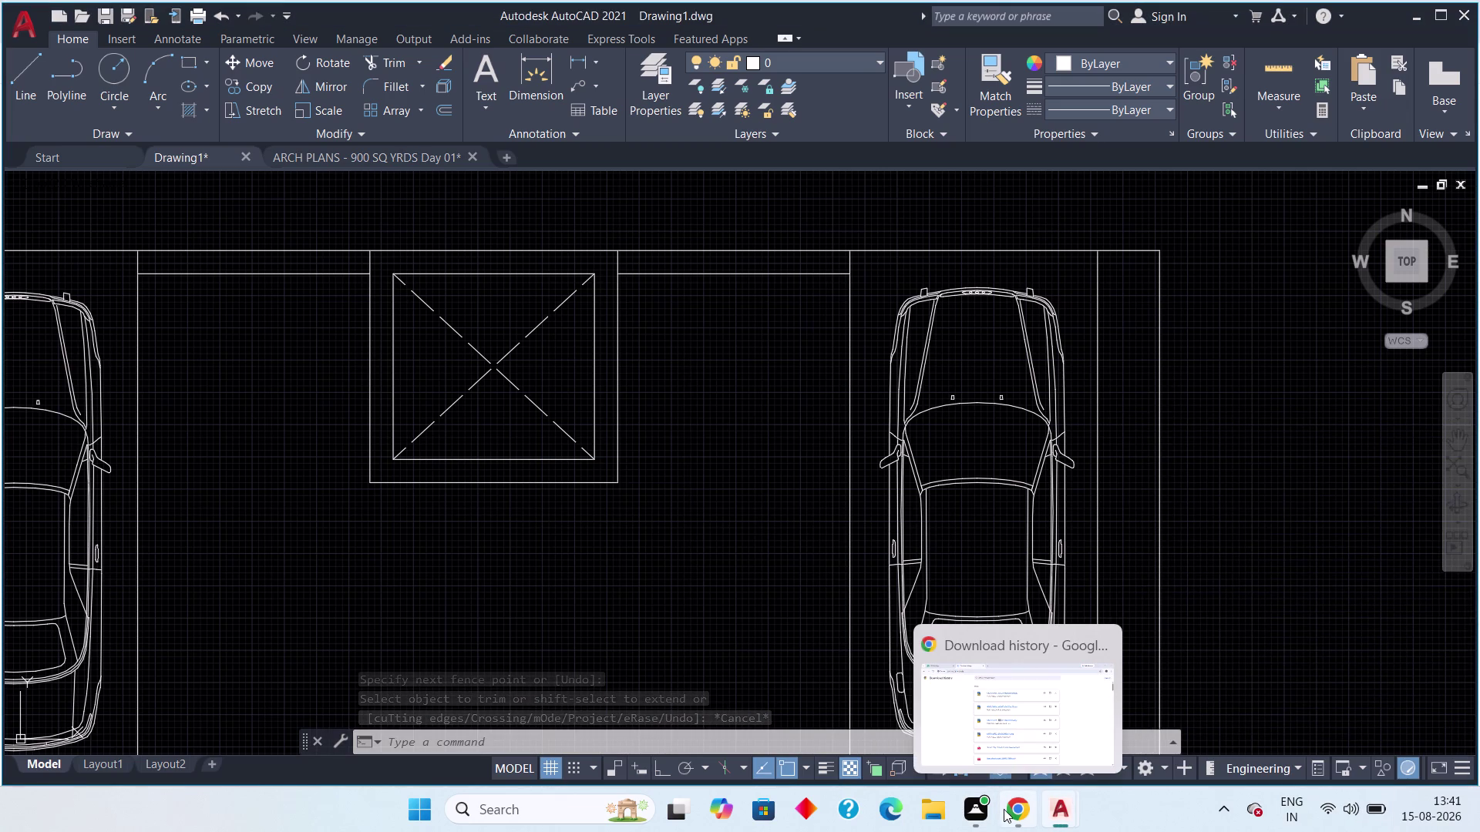